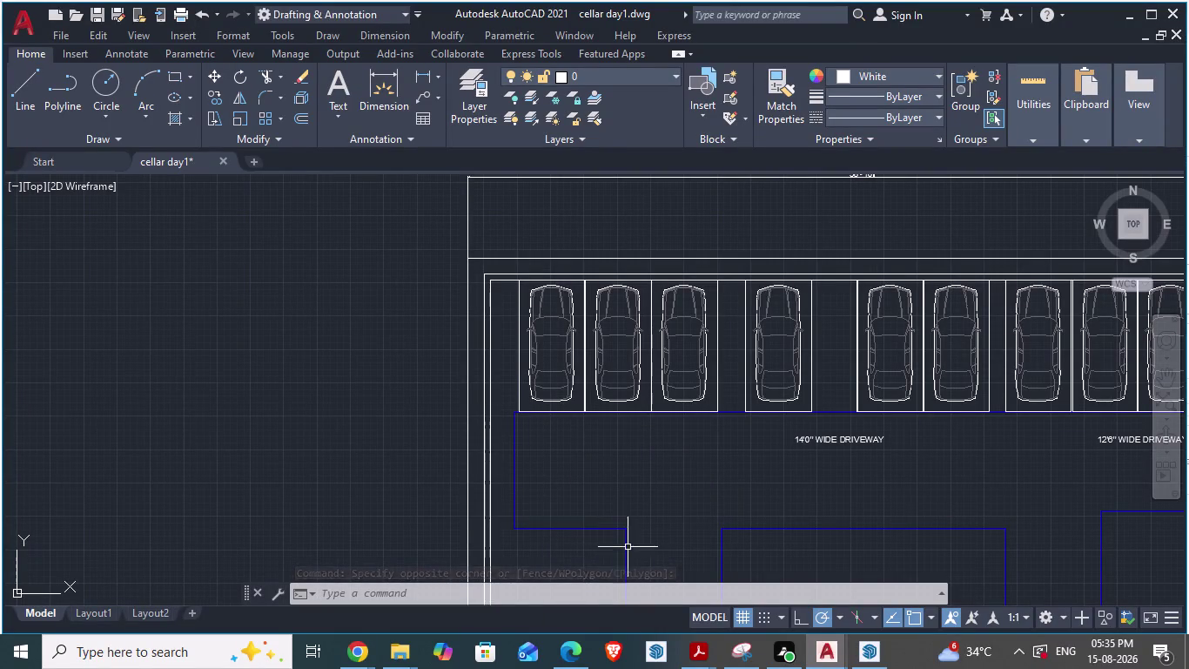
Zoom around the cellar plan and drag an empty selection window.
scroll(down, 3)
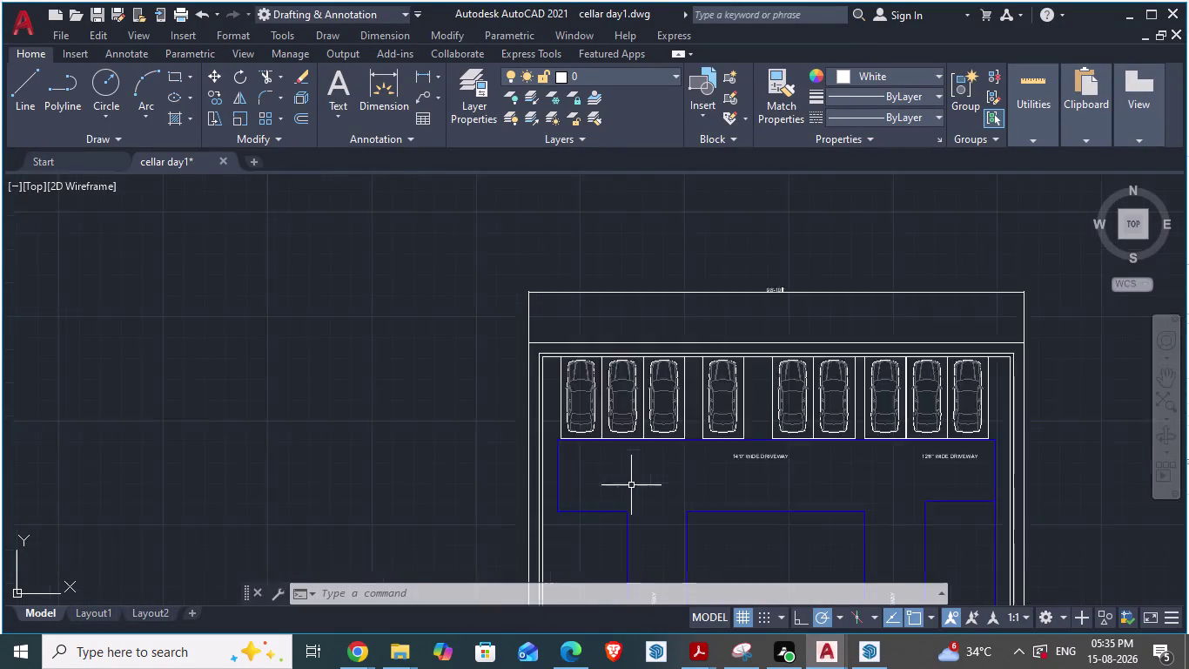
scroll(down, 3)
scroll(down, 3)
scroll(up, 3)
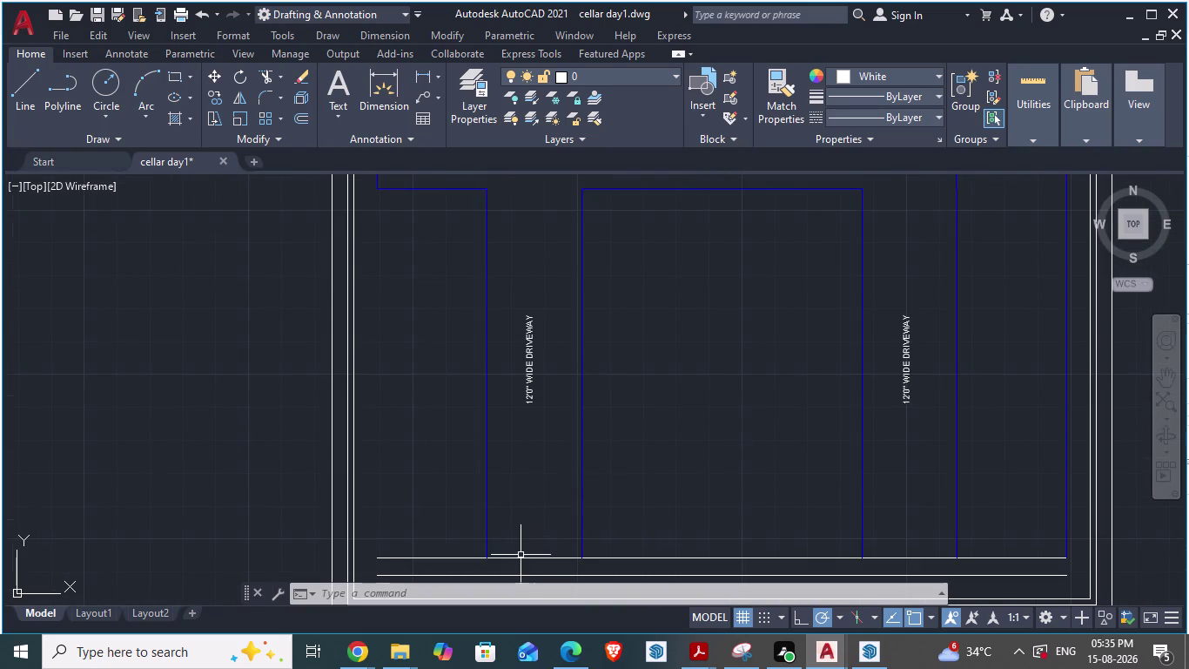
scroll(up, 3)
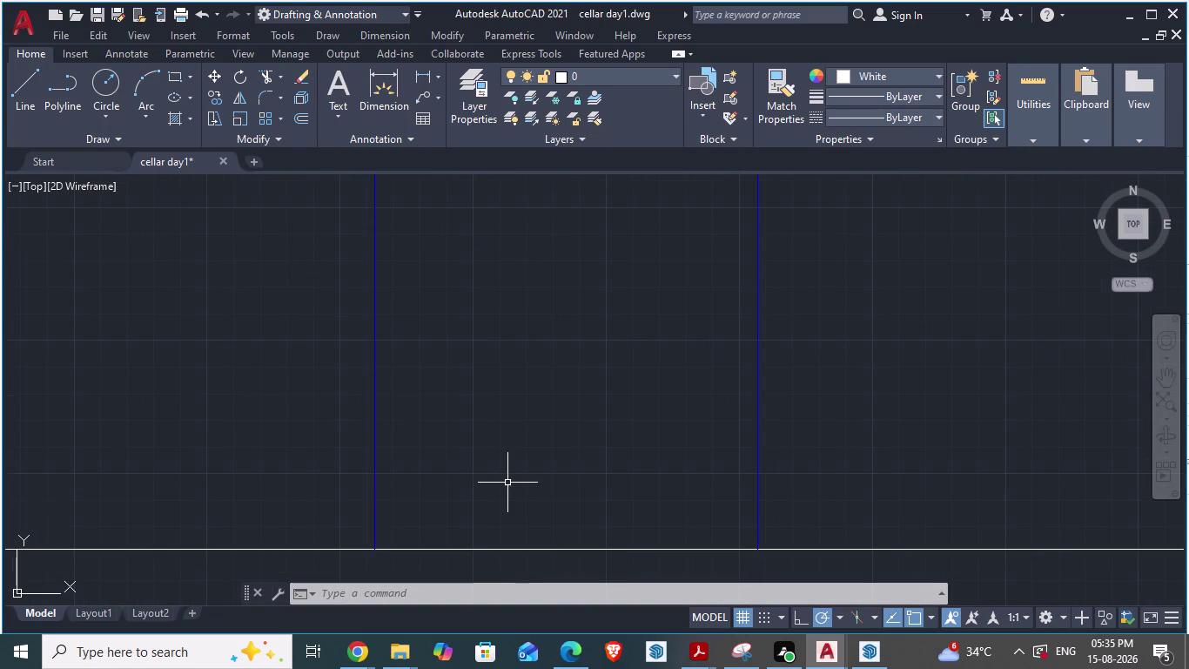
click(497, 474)
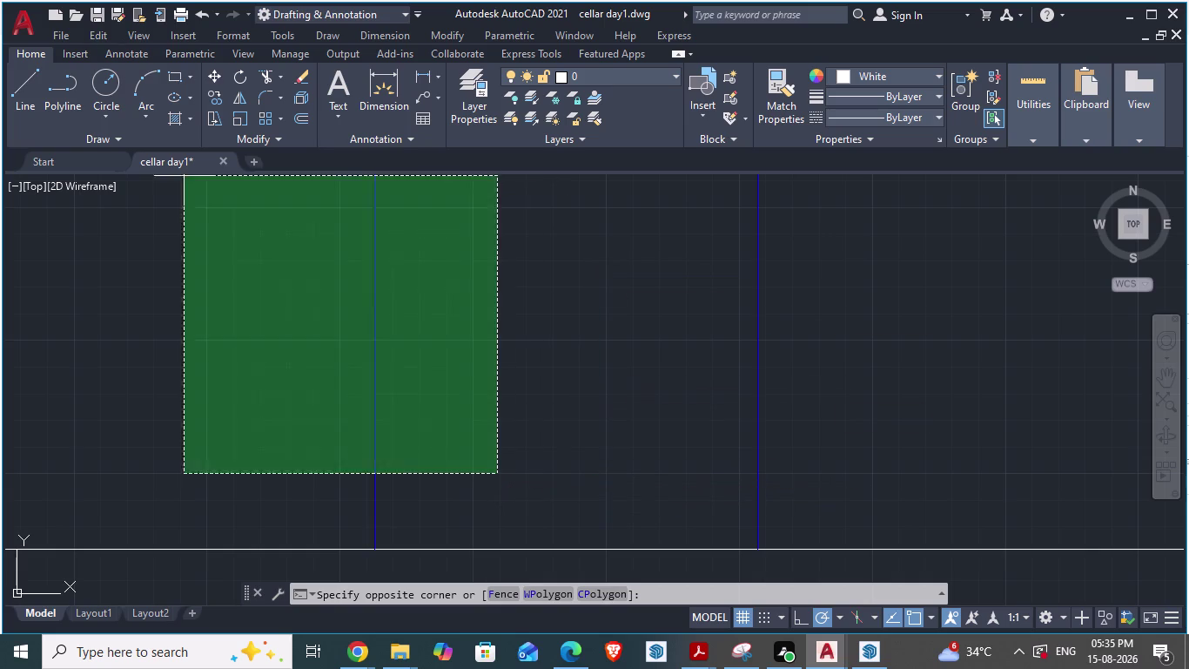
click(520, 317)
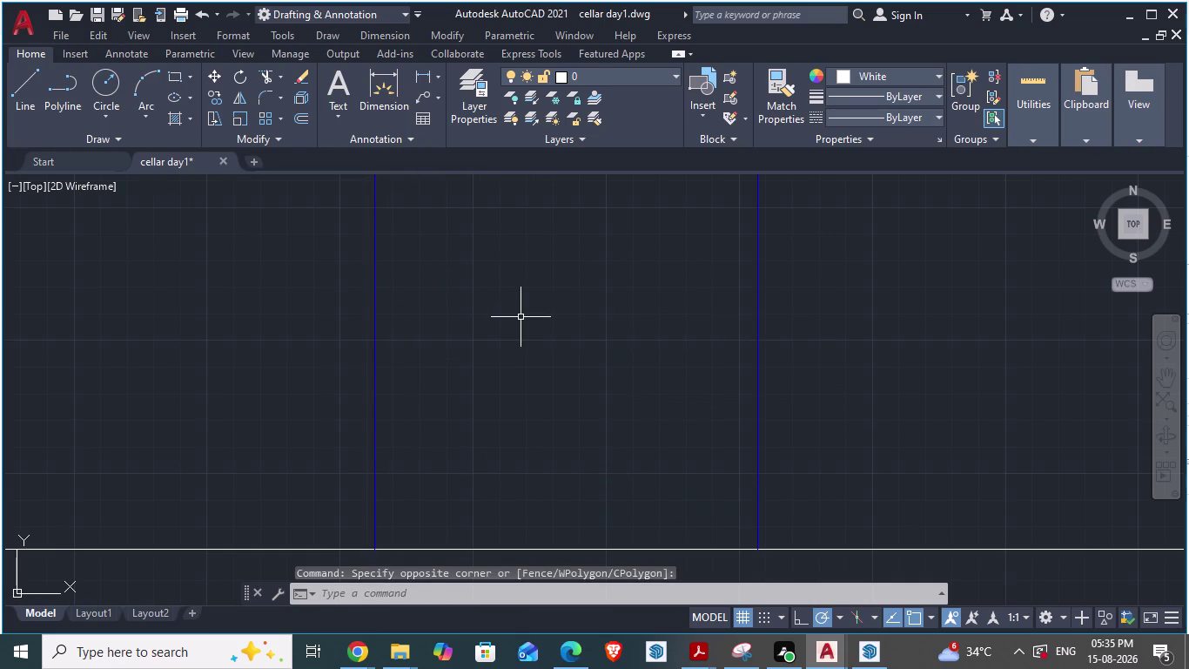
Start a hatch with H and pick an internal point in the floor area.
key(h)
key(Return)
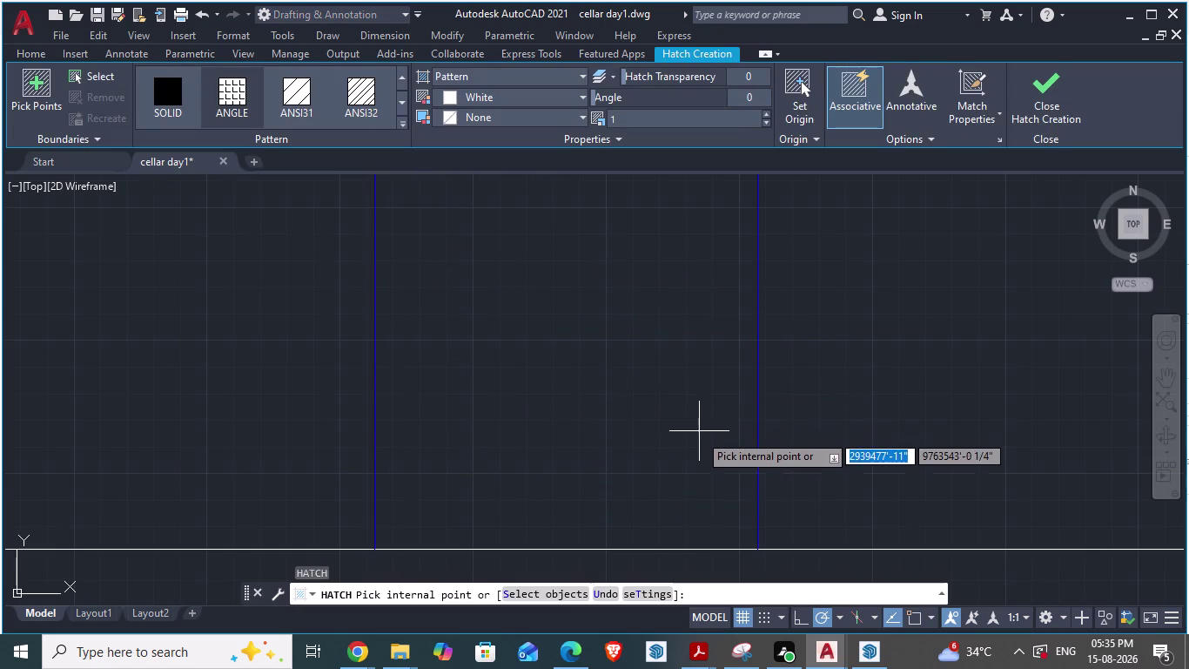
click(535, 506)
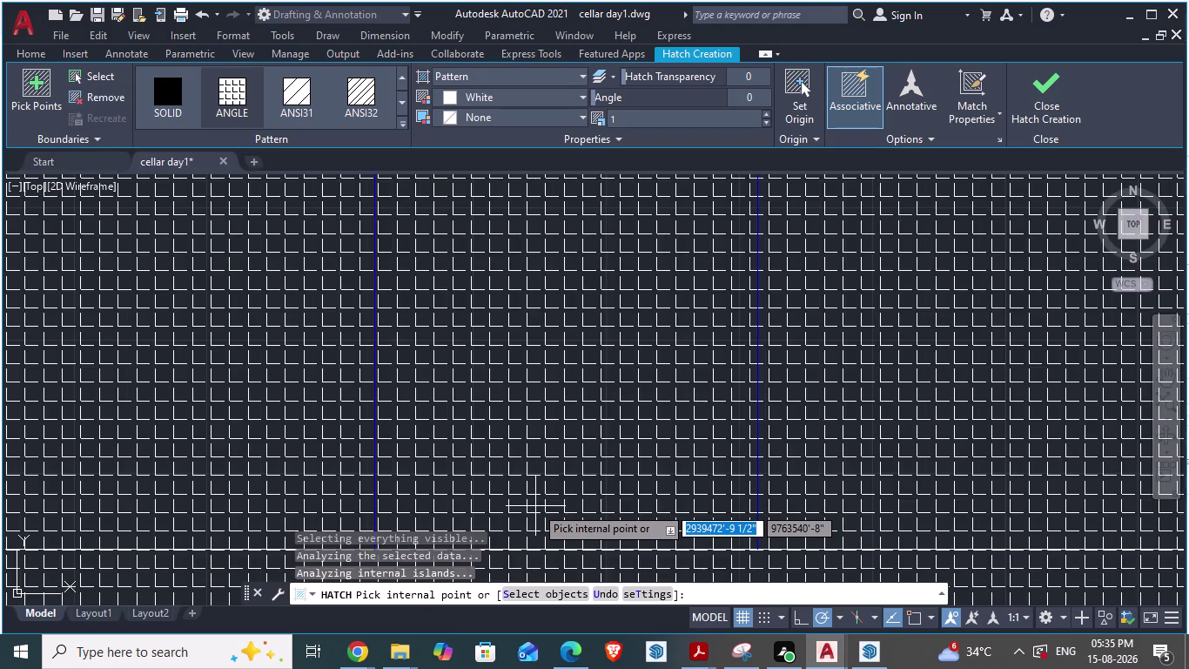
scroll(down, 3)
scroll(down, 3)
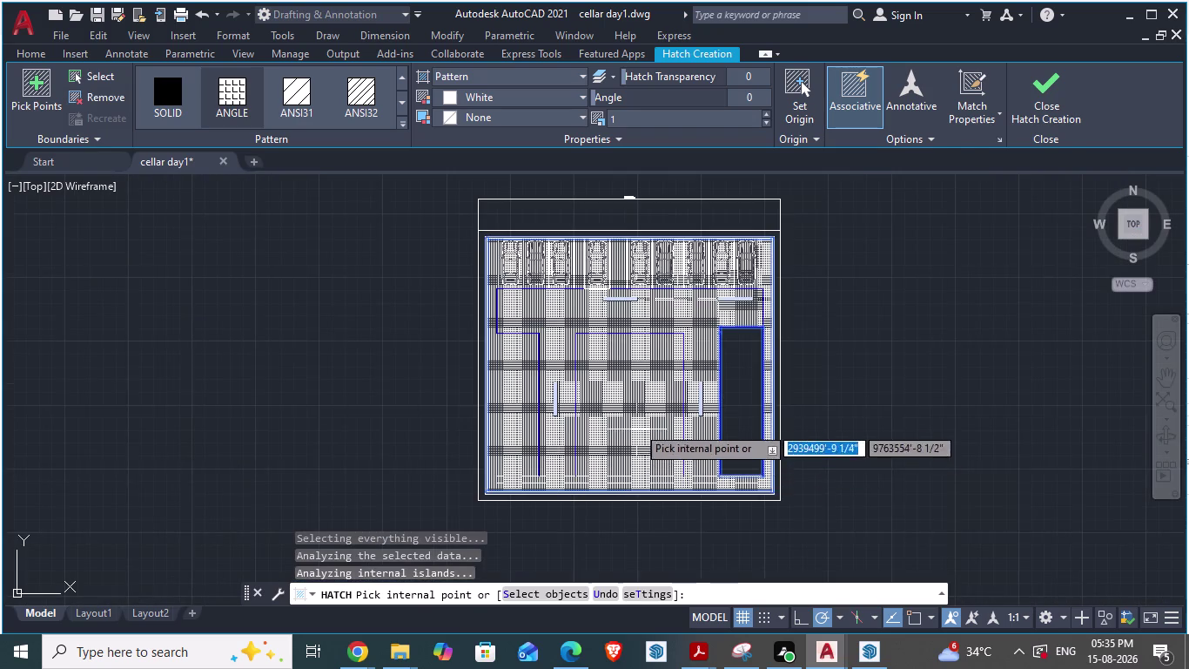
scroll(up, 3)
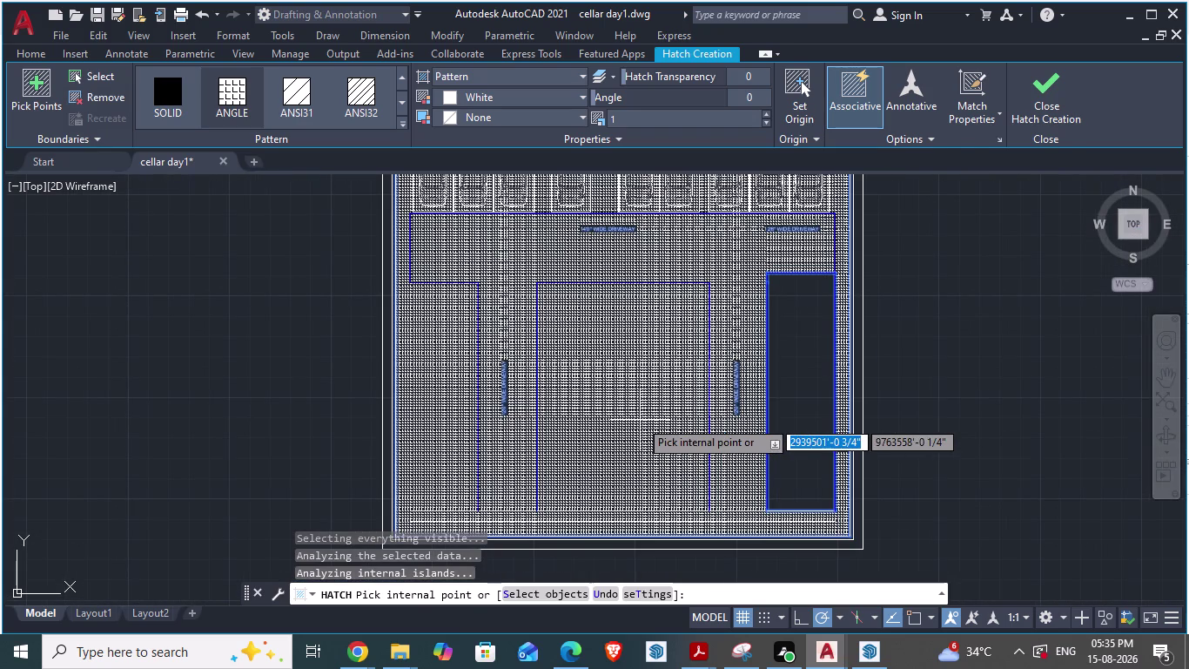
Try undoing the hatch boundary twice, then exit hatch creation.
key(ctrl+z)
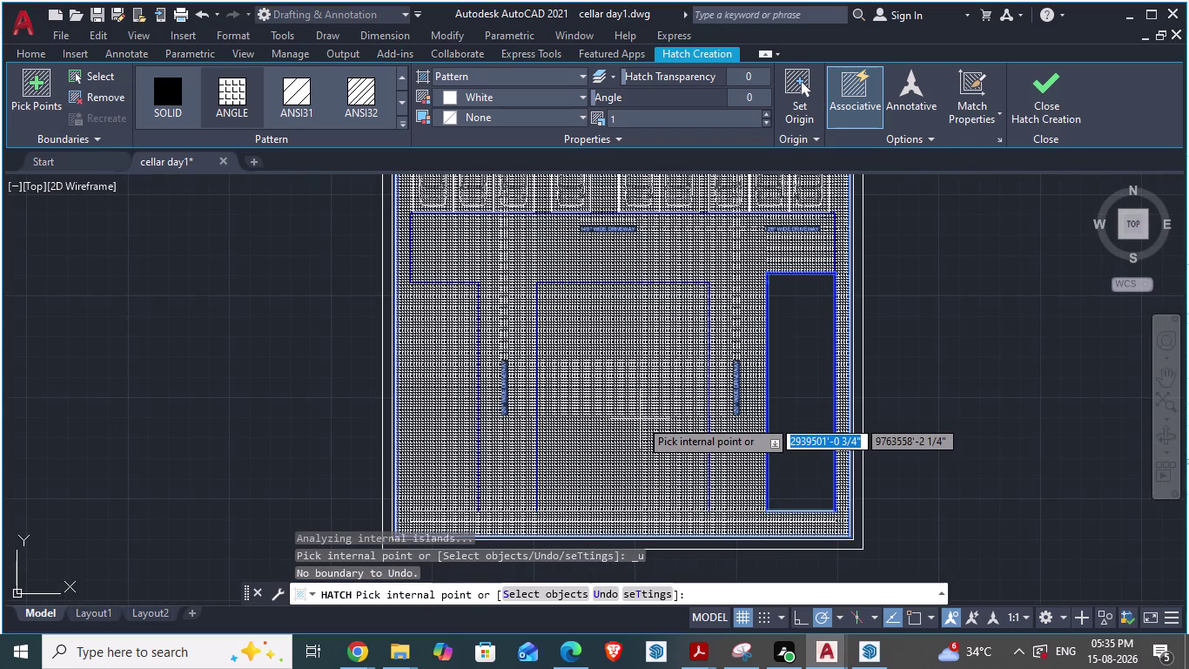
scroll(up, 3)
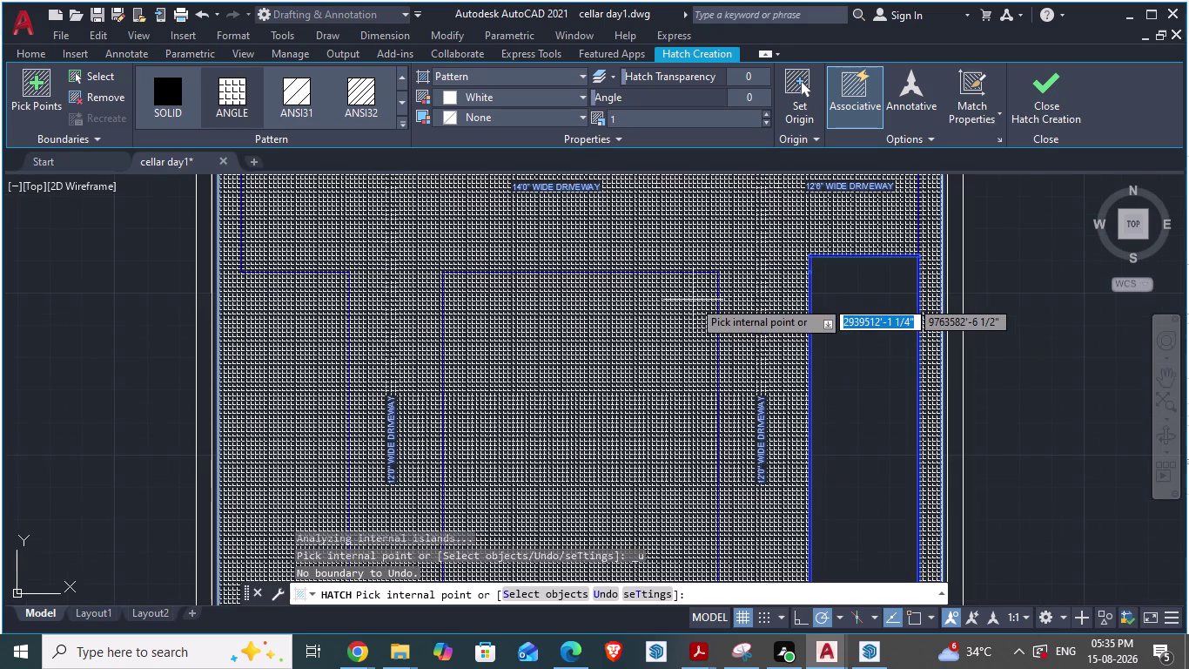
scroll(down, 3)
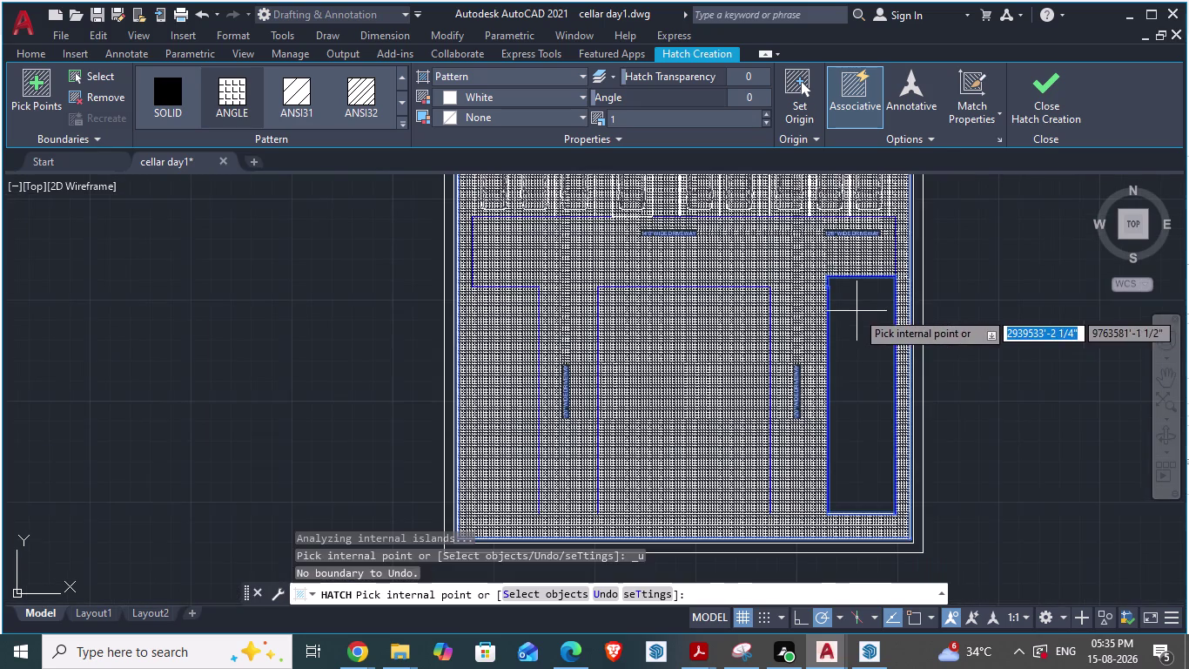
scroll(up, 3)
scroll(up, 3)
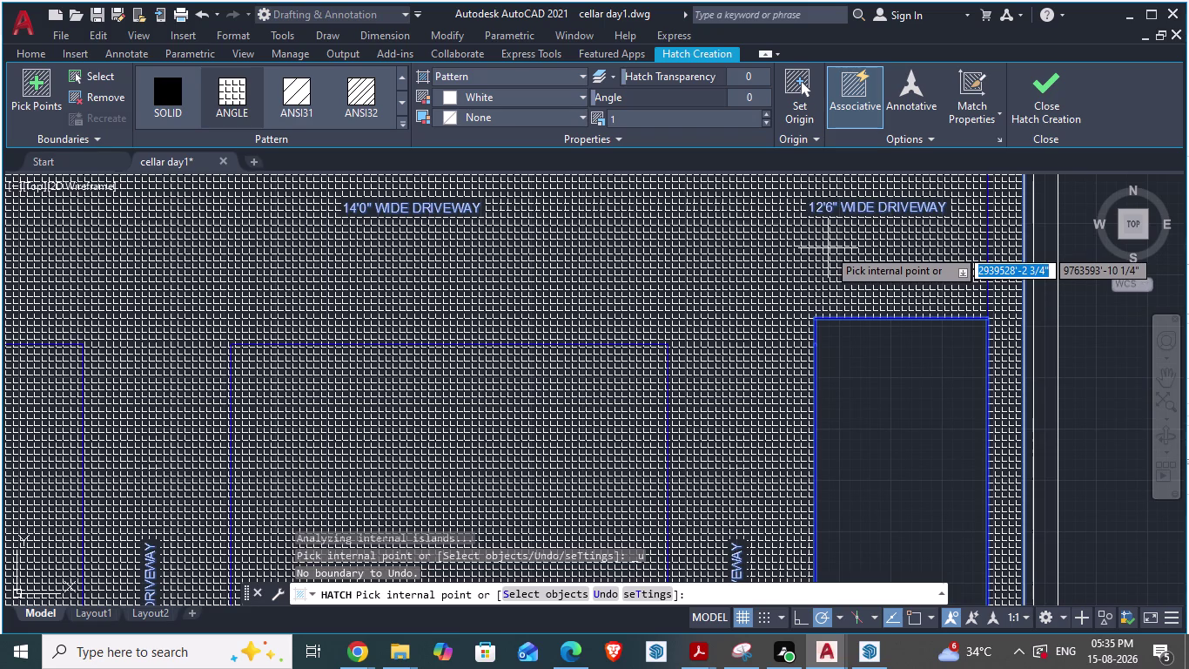
key(ctrl+z)
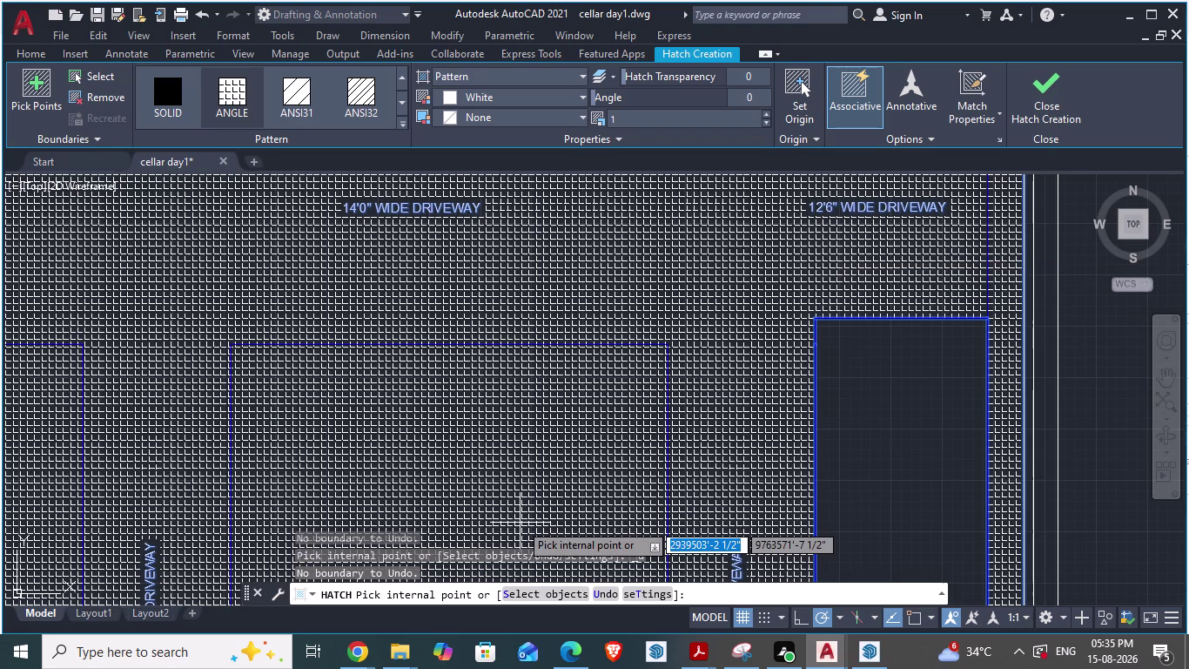
key(Escape)
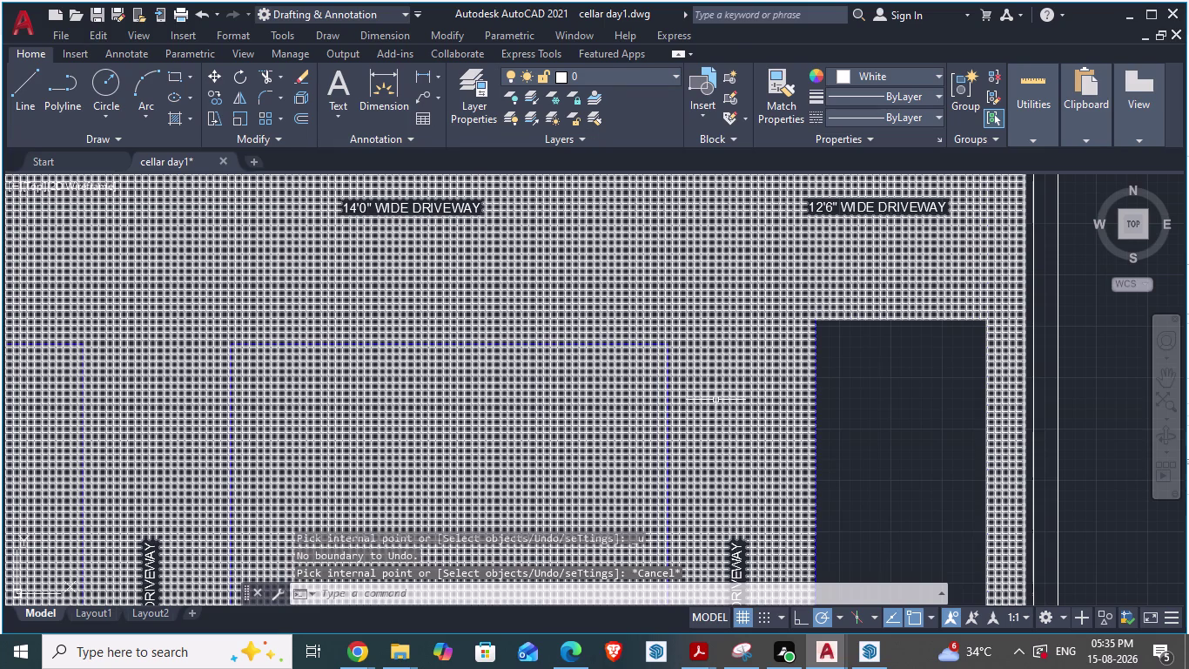
Select the grid hatch covering the cellar plan and delete it.
scroll(down, 3)
scroll(up, 3)
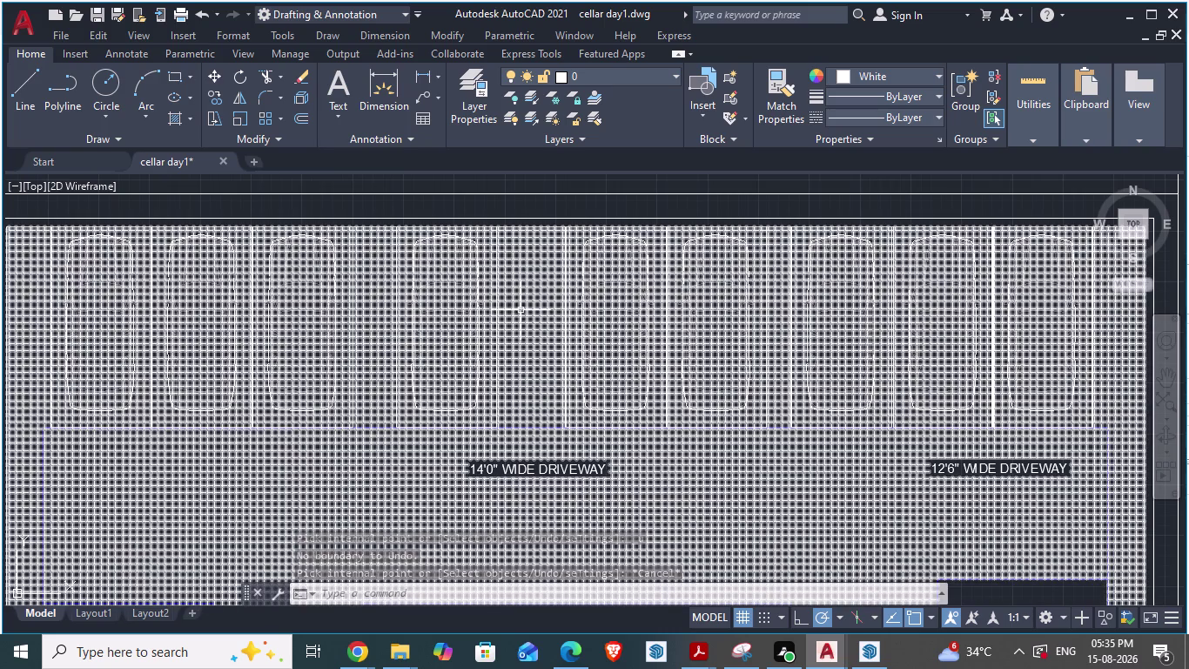
scroll(down, 3)
scroll(down, 3)
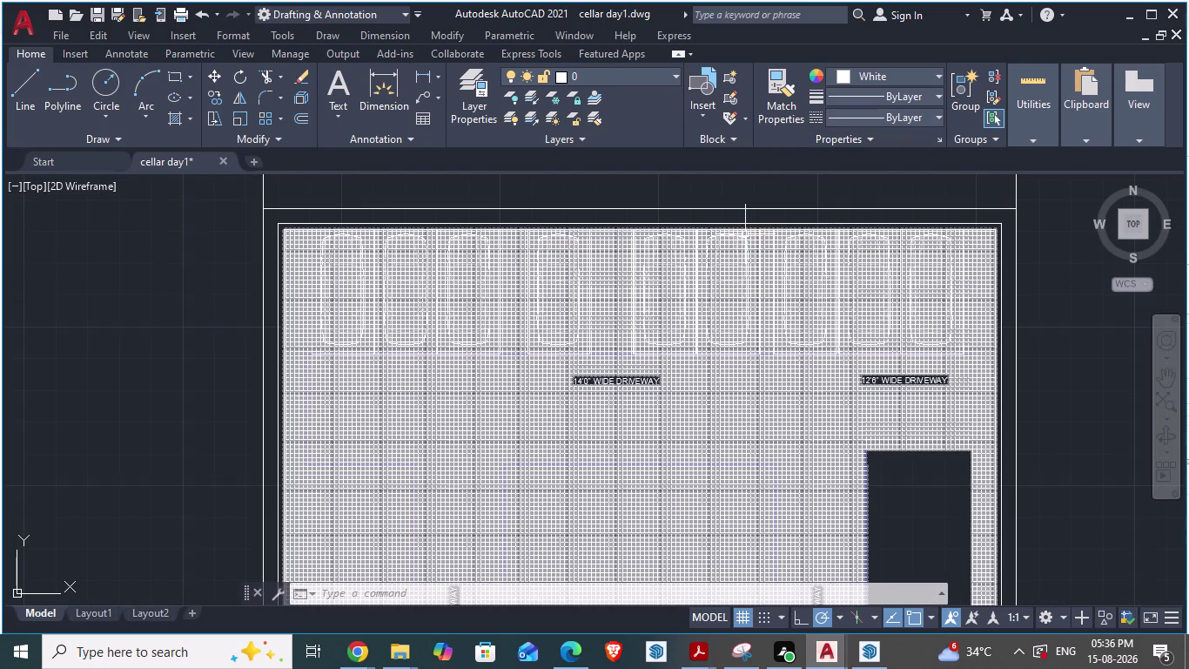
click(747, 445)
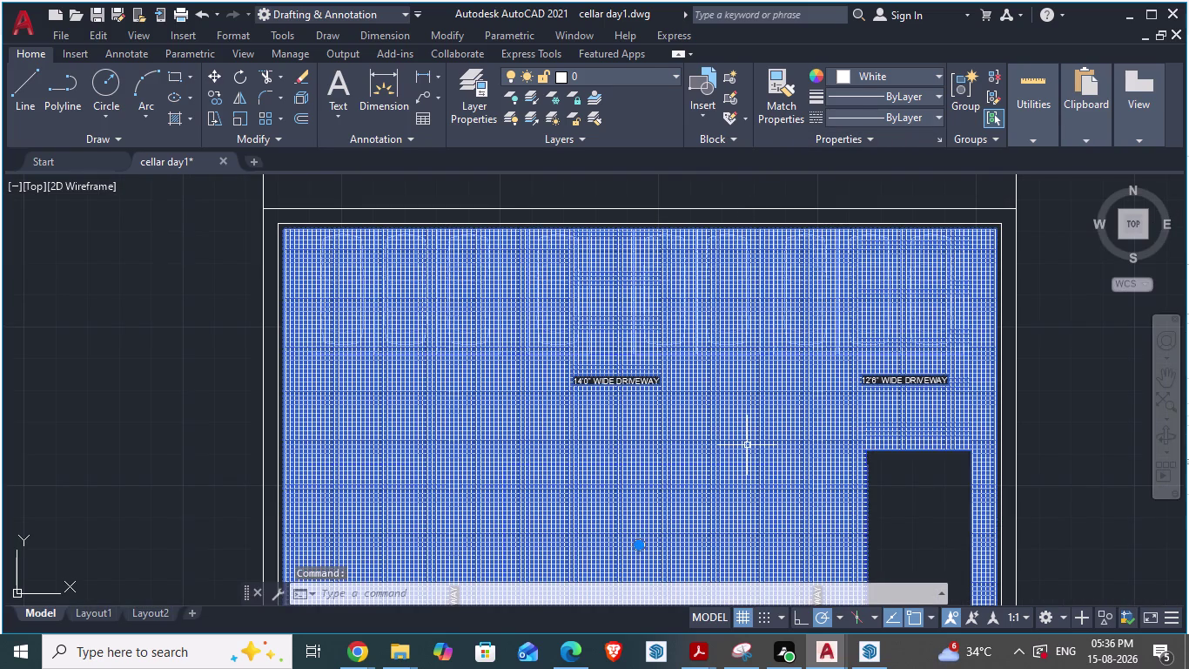
key(Delete)
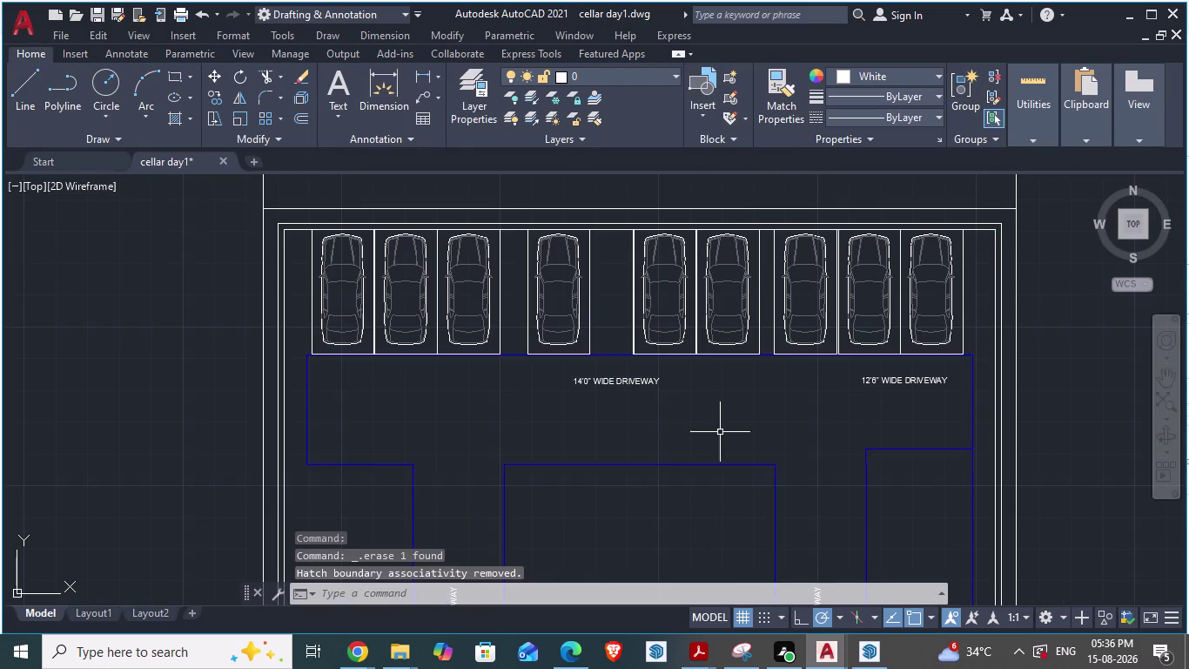
Window-select near the driveway labels, then pick the top blue boundary line and its corner.
scroll(down, 3)
scroll(up, 3)
click(713, 383)
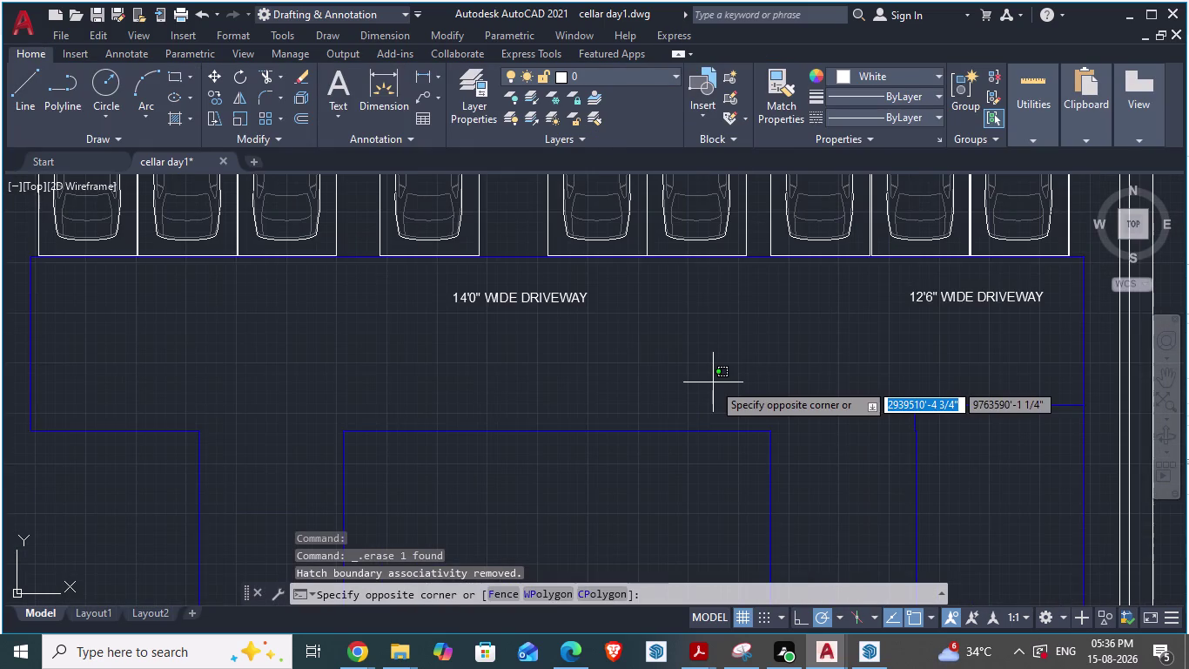
scroll(down, 3)
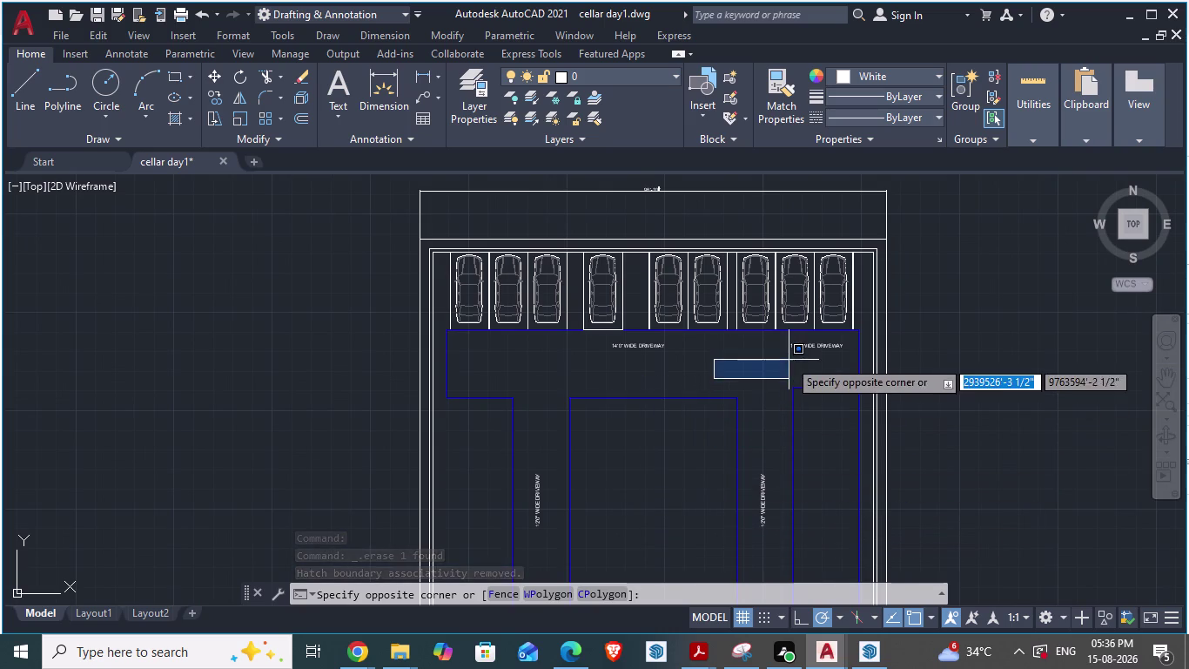
click(748, 360)
scroll(down, 3)
scroll(up, 3)
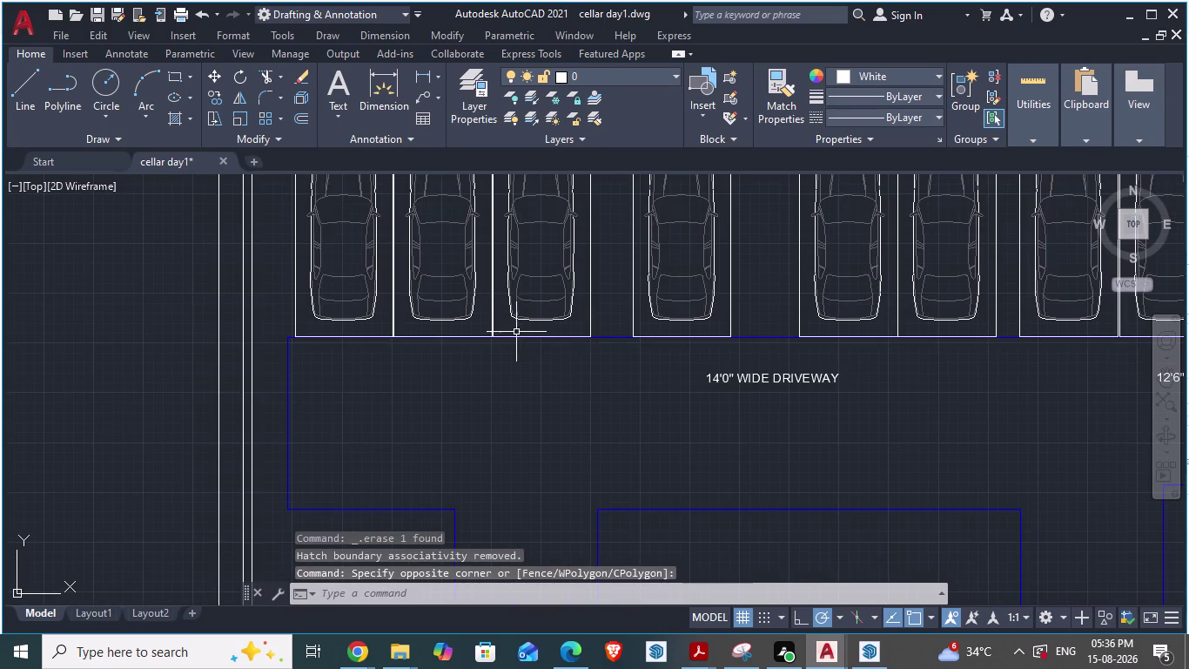
click(609, 336)
scroll(up, 3)
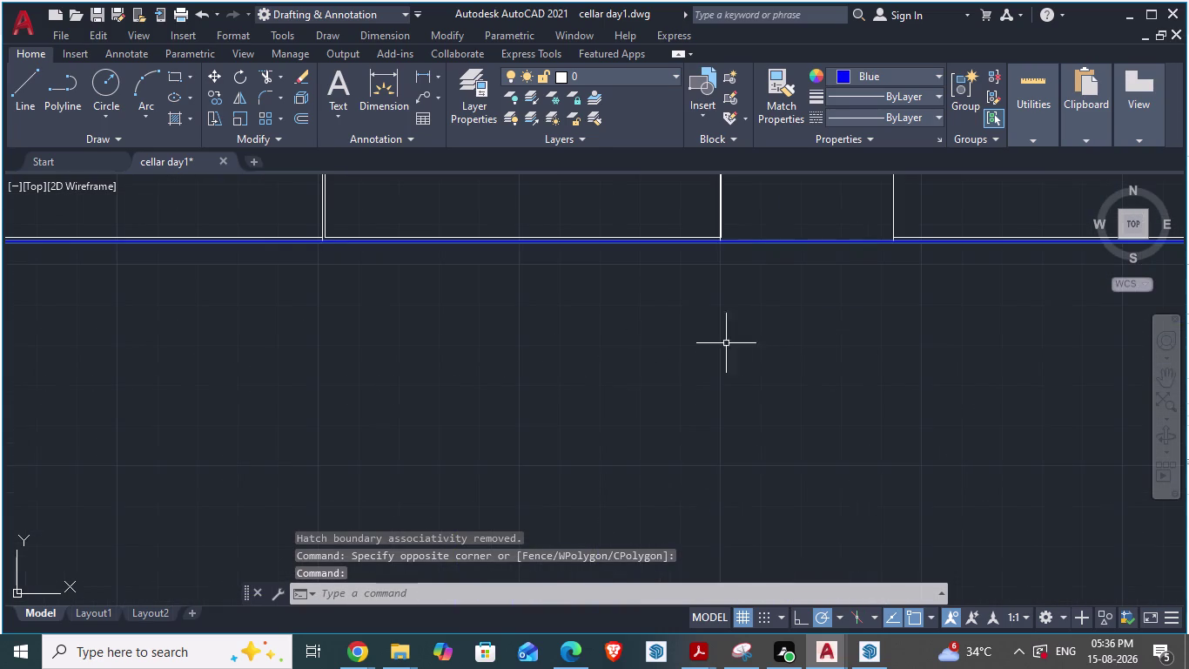
scroll(down, 3)
scroll(up, 3)
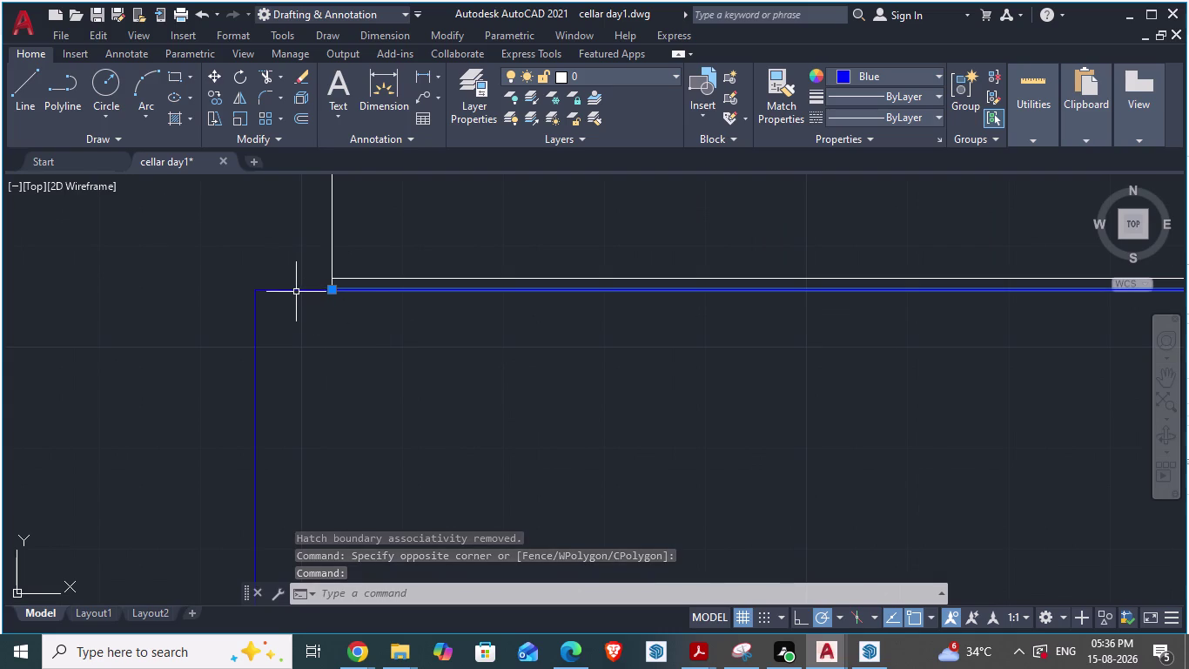
click(295, 290)
click(257, 355)
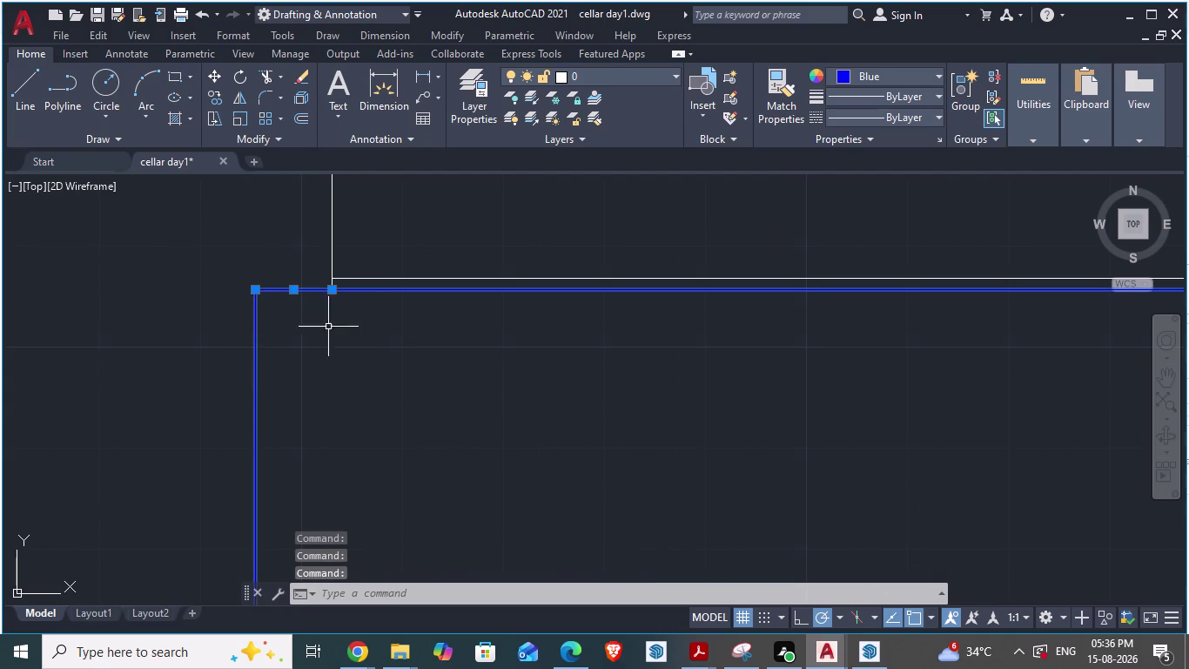
Add the left driveway outline, its short ledge, and the middle outline to the selection.
scroll(down, 3)
scroll(down, 3)
click(510, 415)
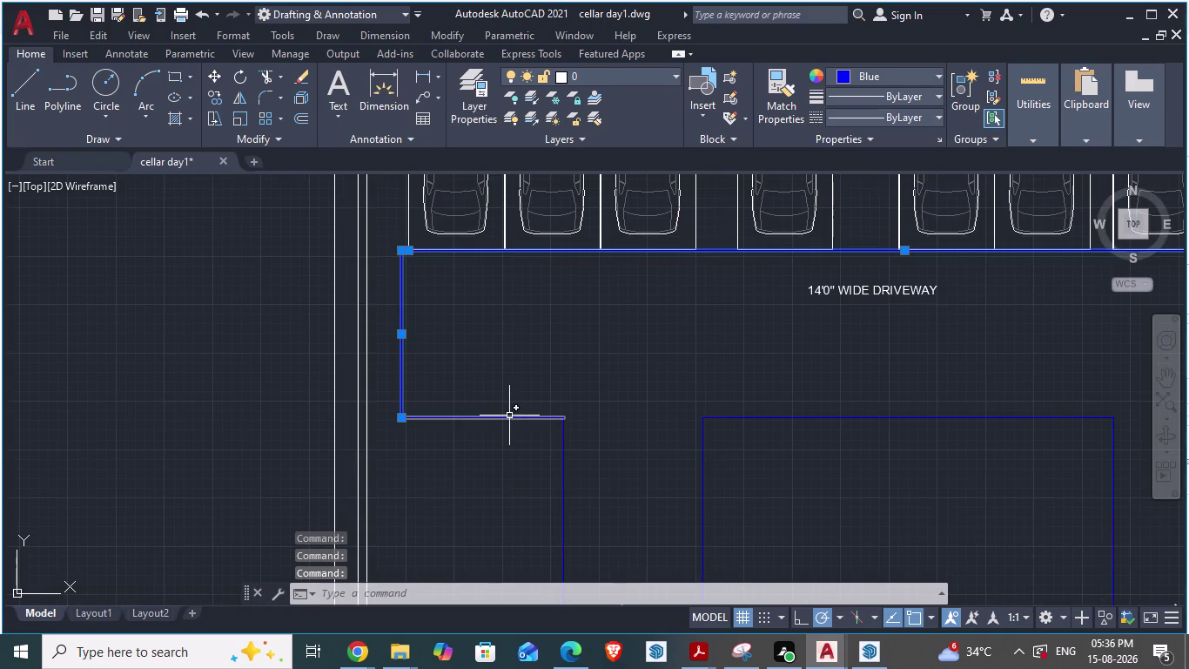
click(491, 420)
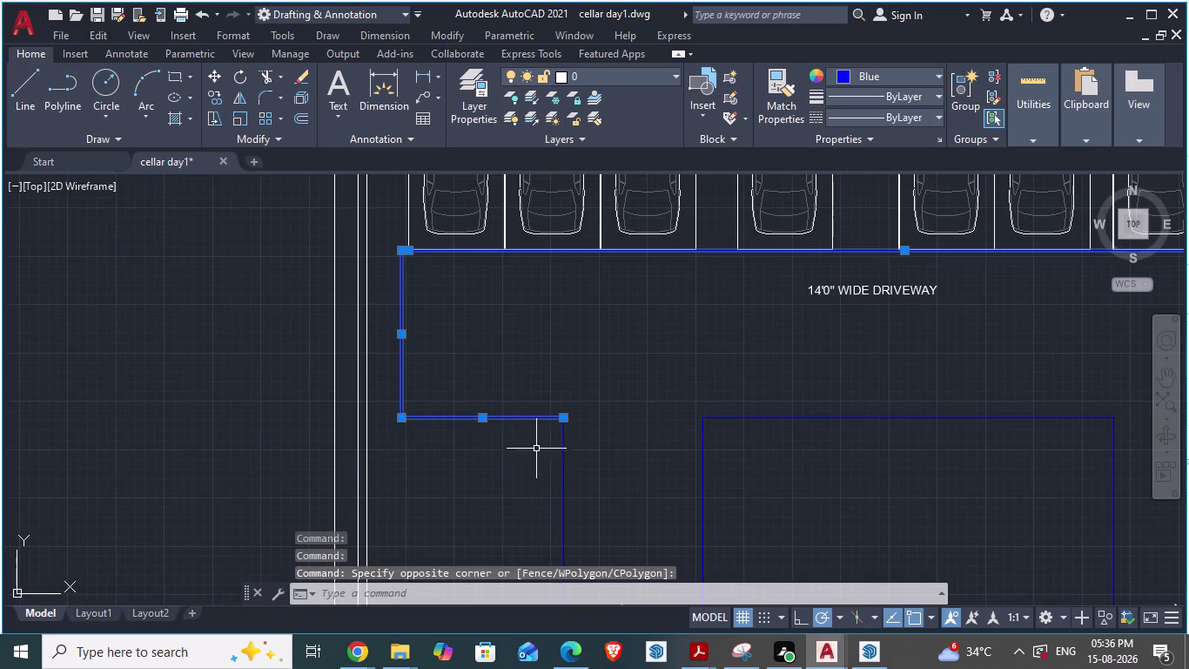
click(564, 474)
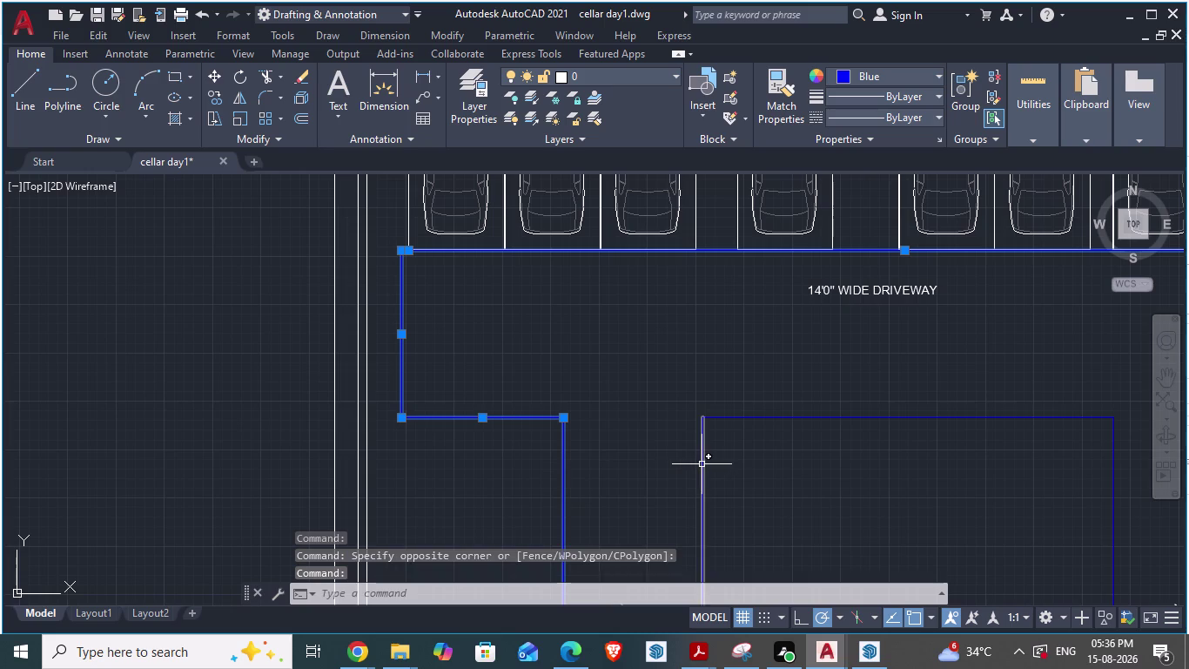
click(702, 464)
click(752, 418)
Add the right driveway outline and its corner, then check corners near the 12'6" driveway.
scroll(down, 3)
scroll(up, 3)
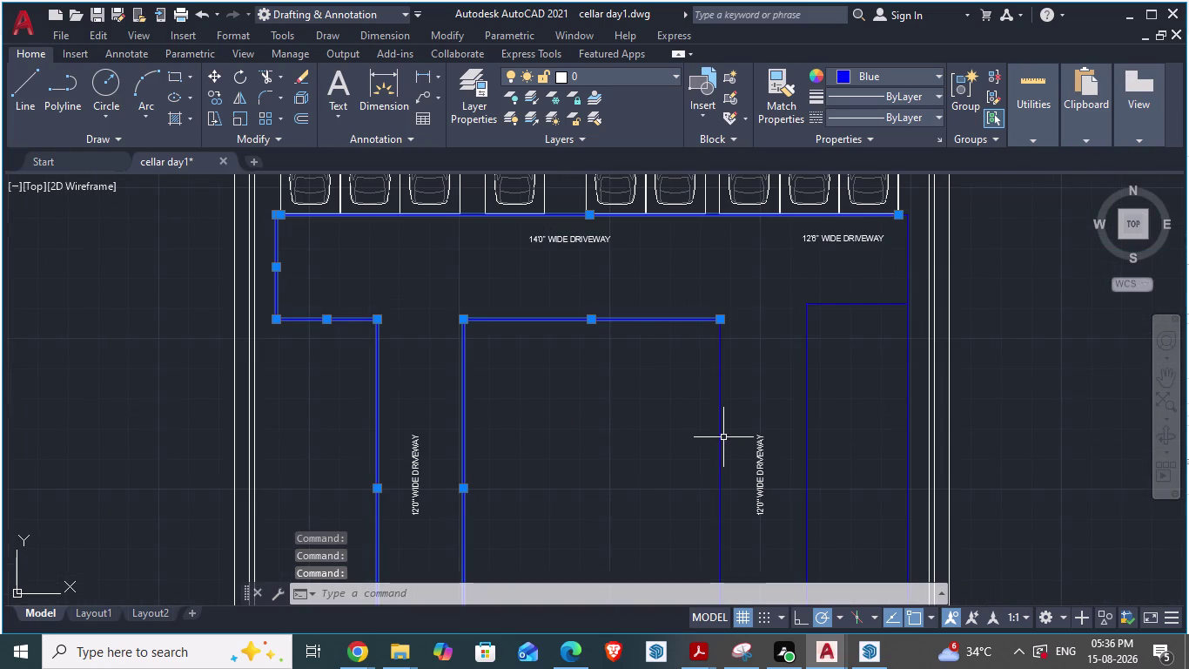
click(718, 430)
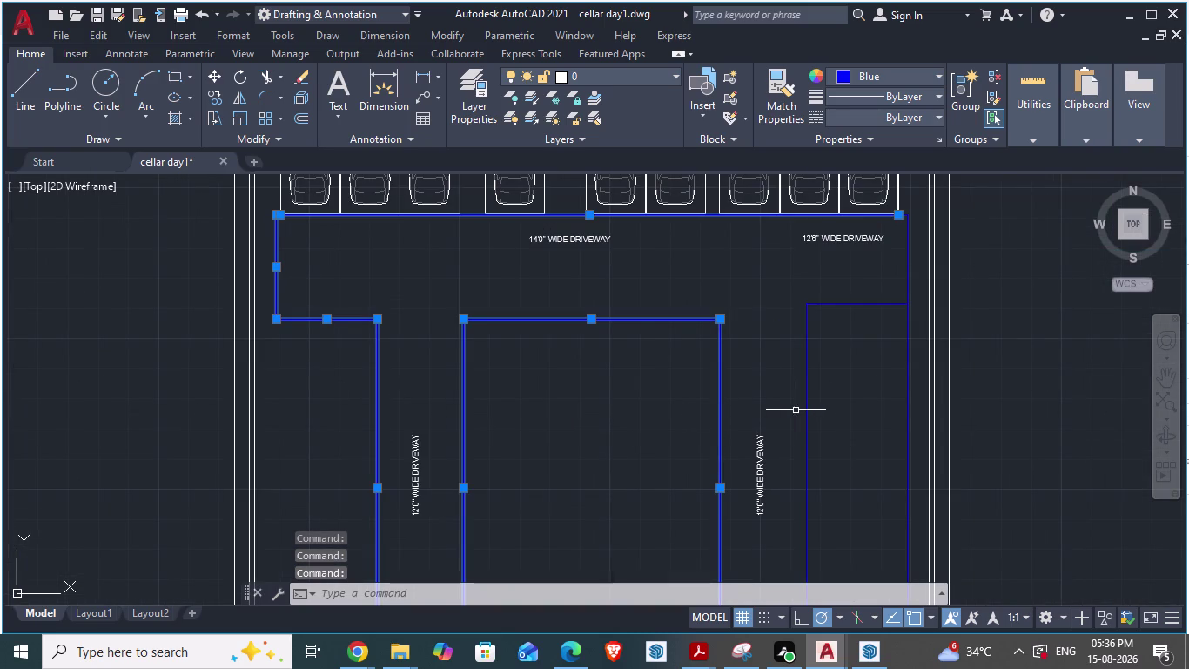
click(805, 410)
scroll(up, 3)
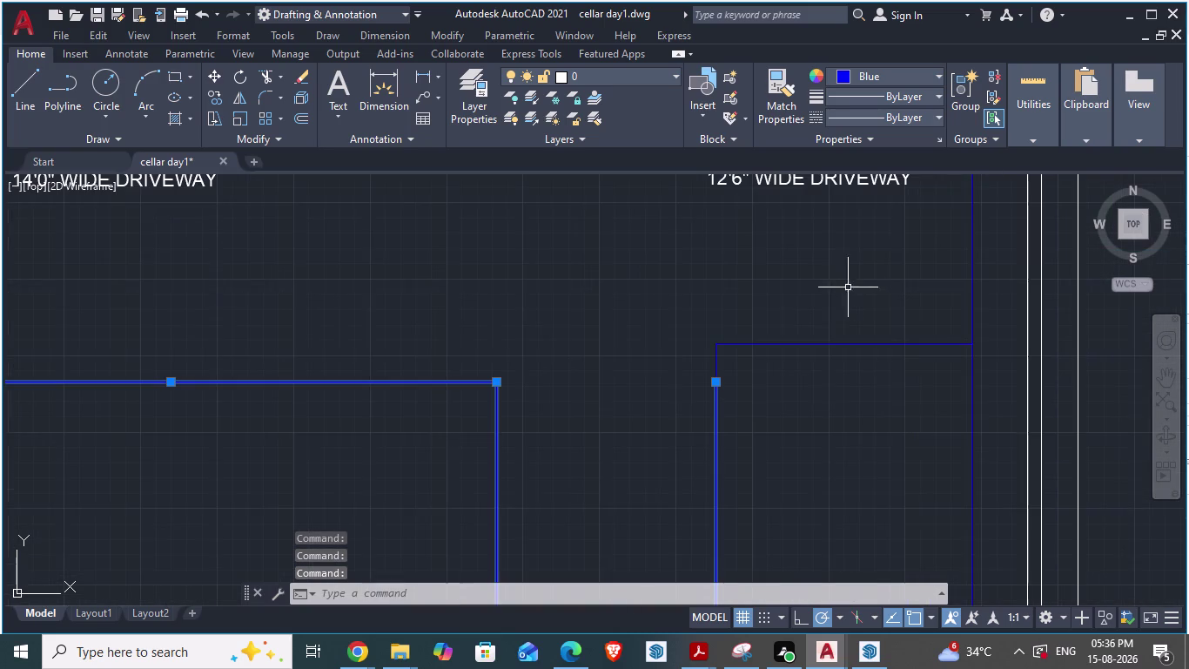
click(811, 348)
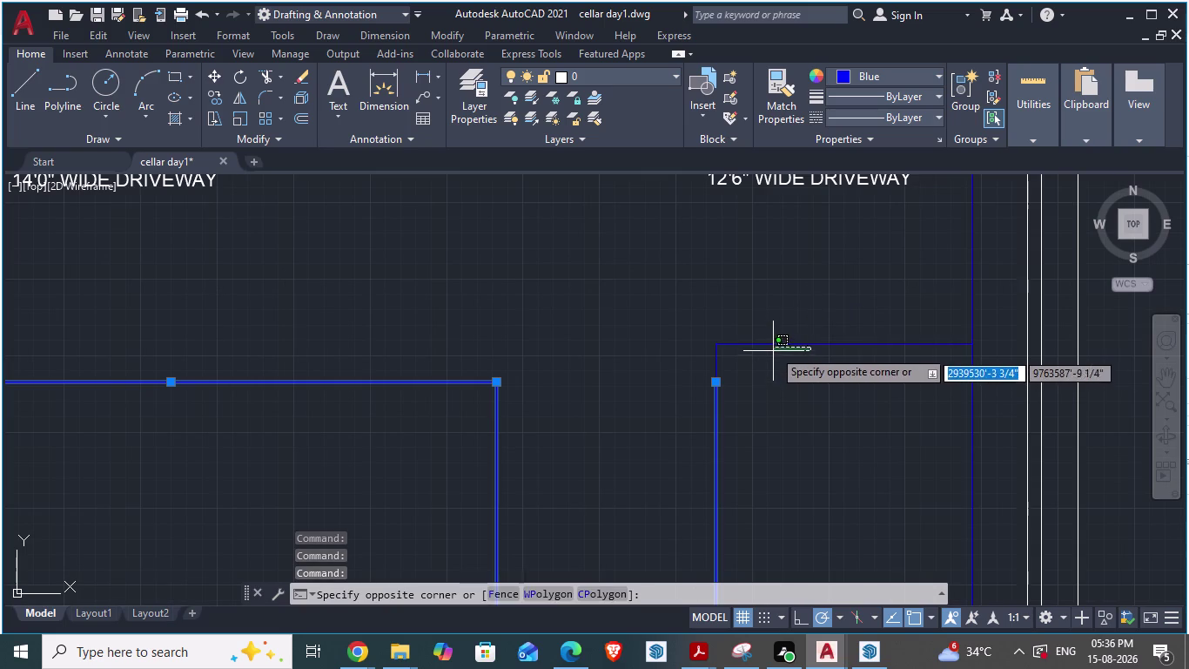
click(773, 344)
click(718, 363)
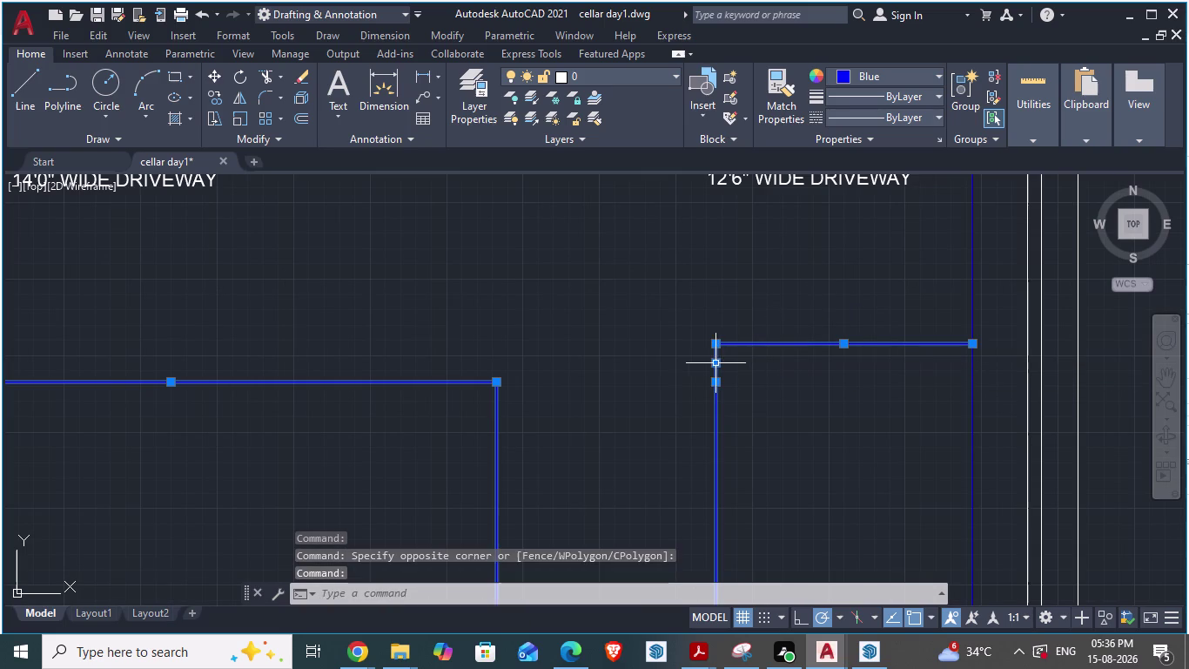
scroll(down, 3)
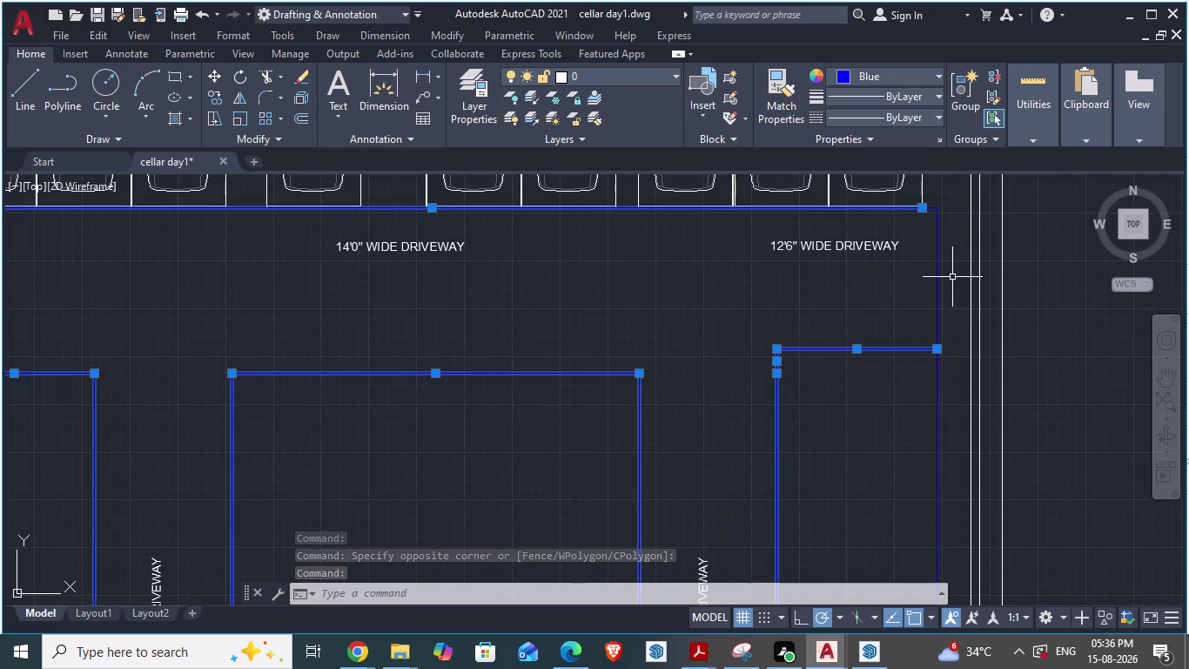
scroll(up, 3)
scroll(down, 3)
scroll(up, 3)
scroll(down, 3)
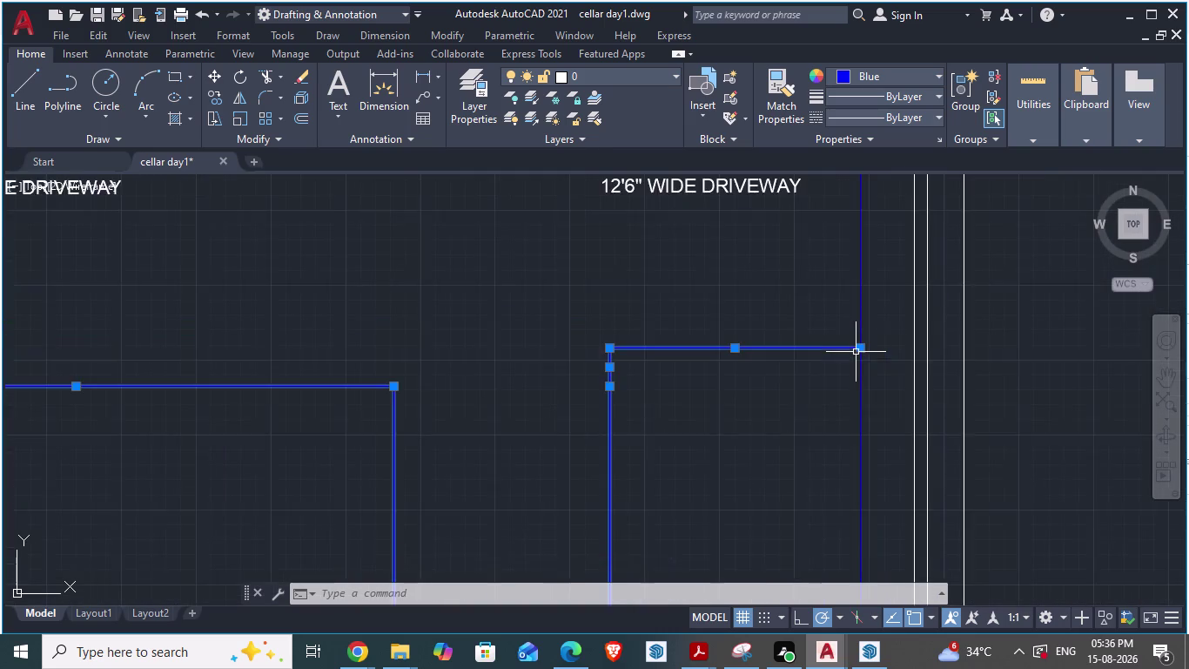
scroll(down, 3)
scroll(up, 3)
scroll(up, 3)
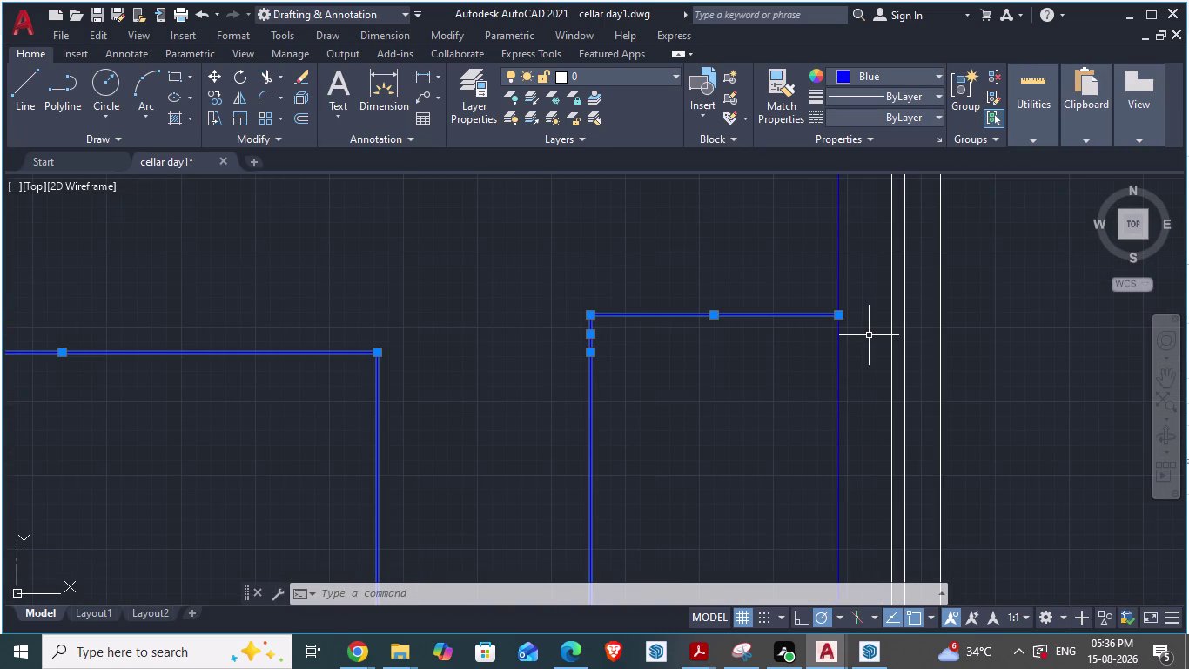
scroll(down, 3)
scroll(up, 3)
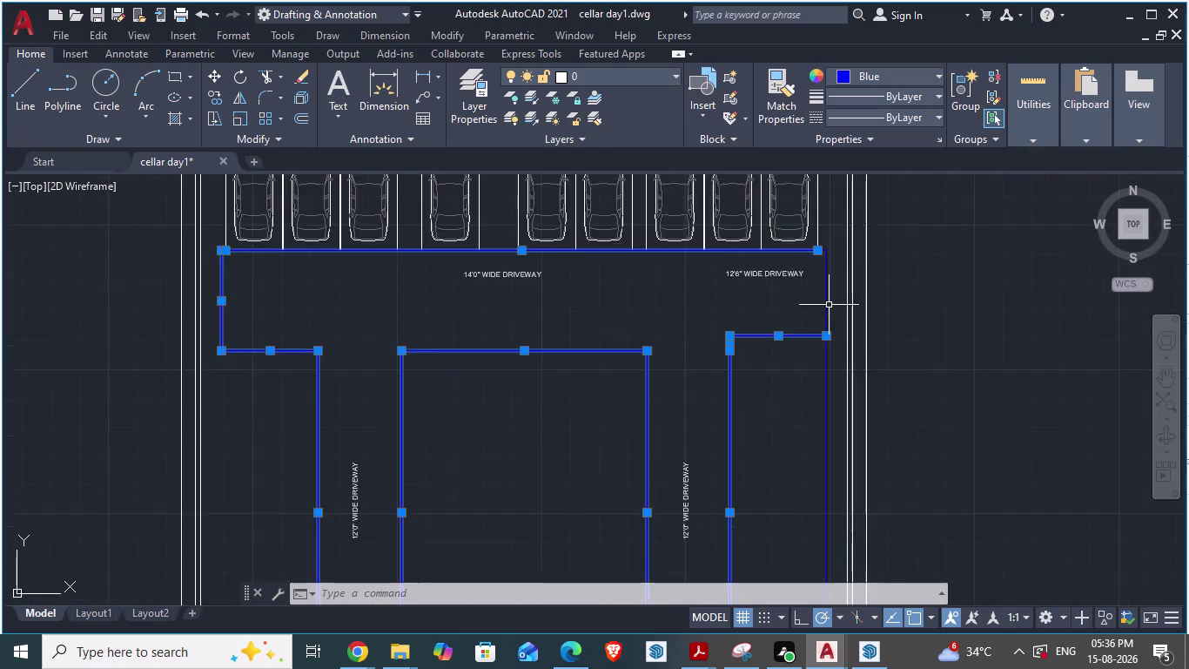
scroll(up, 3)
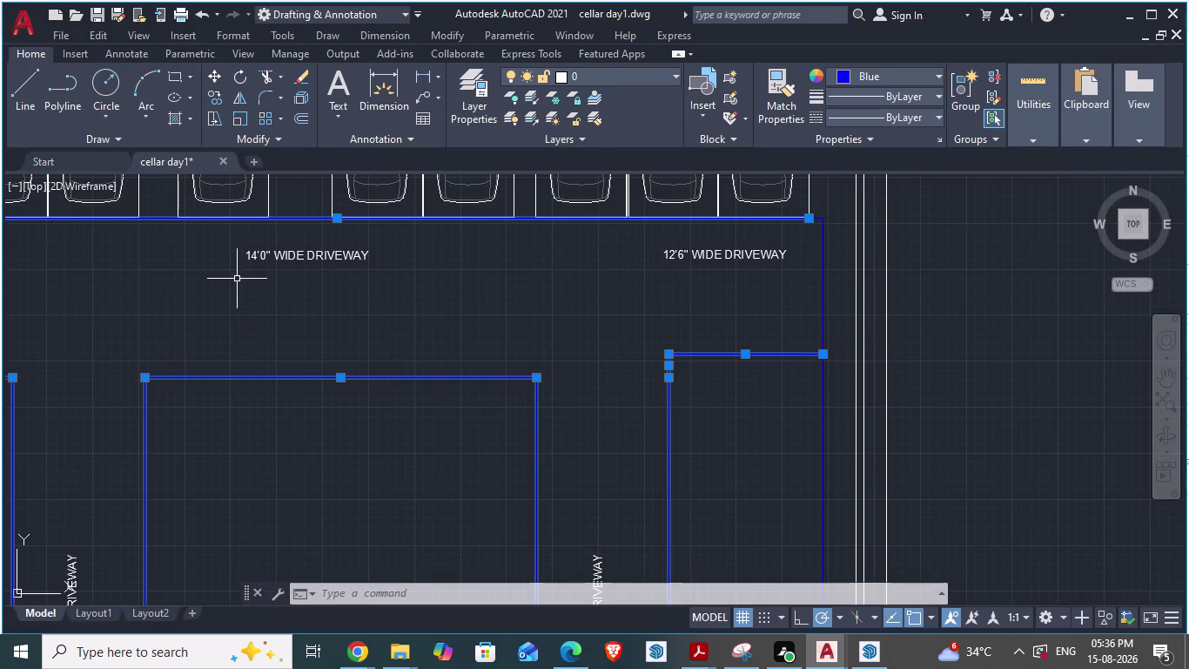
Start a hatch and pick two internal points in the cellar floor area.
key(h)
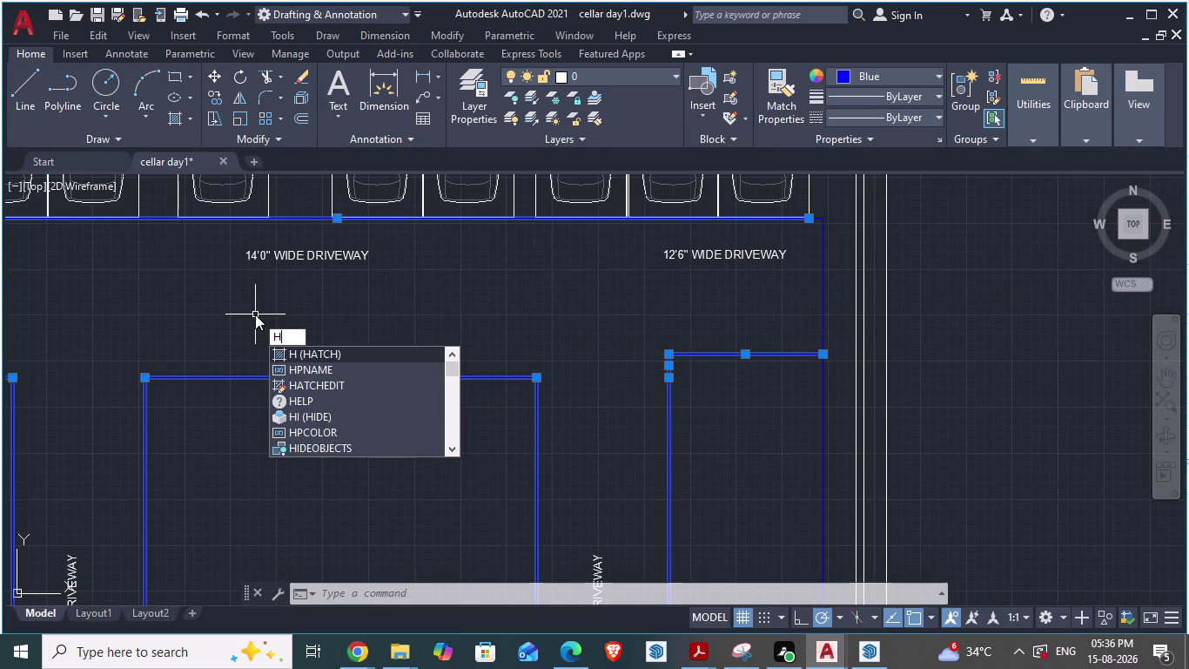
key(Return)
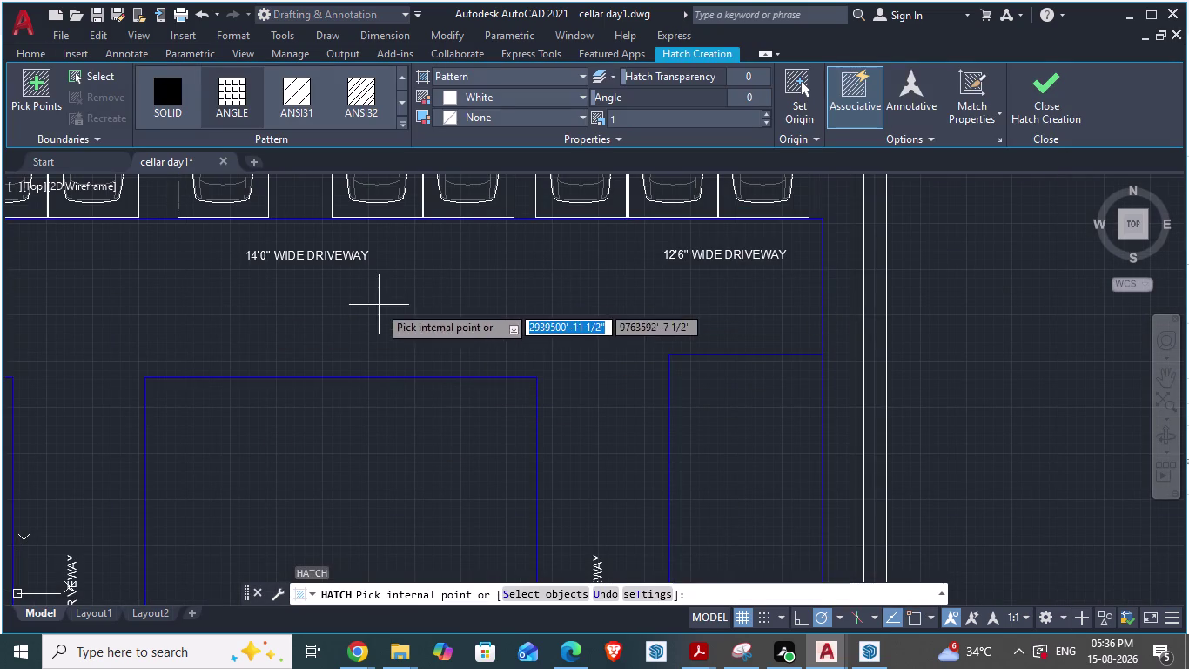
click(379, 304)
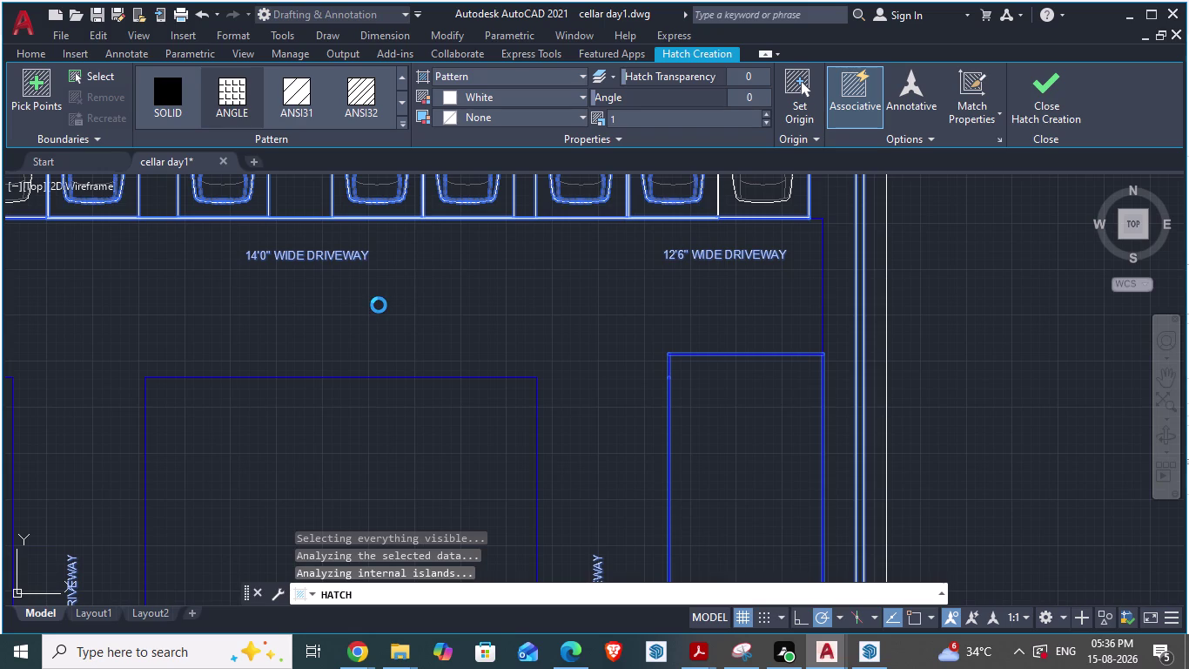
scroll(down, 3)
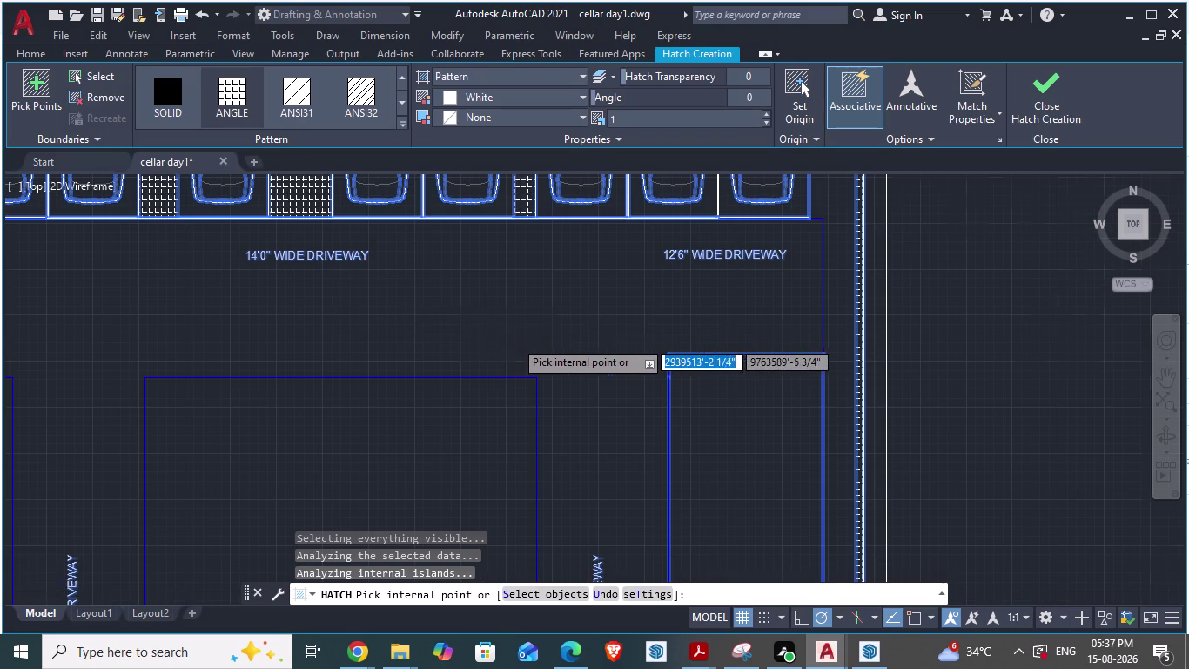
click(350, 421)
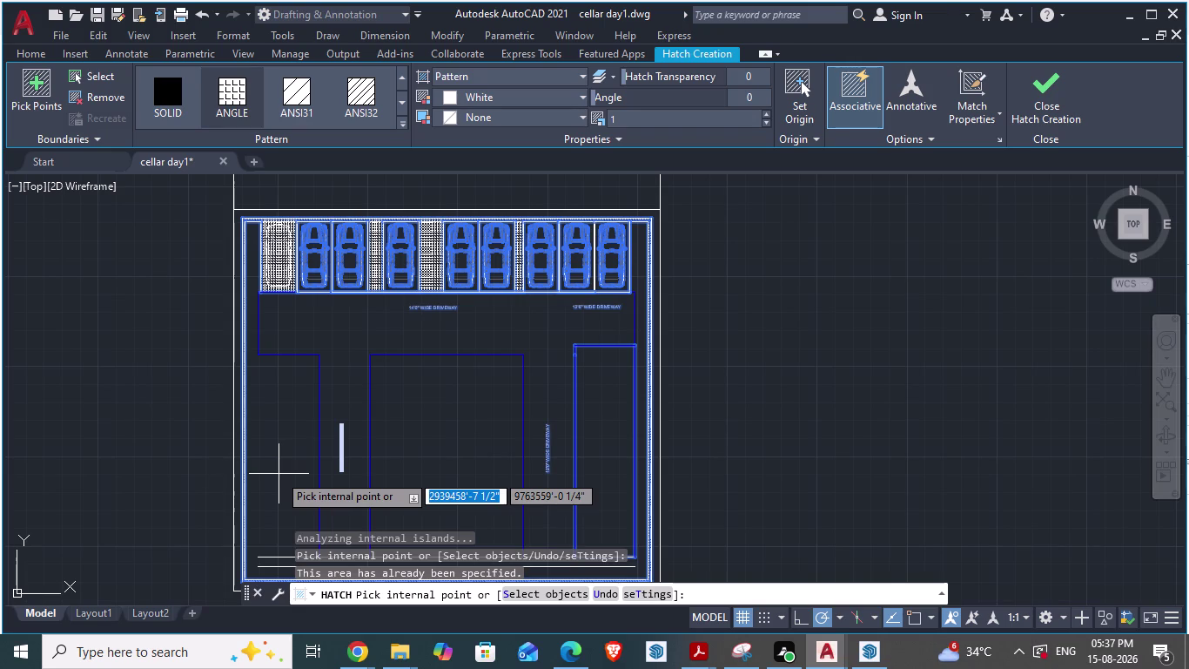
Cancel the hatch attempt and undo it, returning to the command prompt.
key(Escape)
key(ctrl+s)
key(ctrl+z)
key(Escape)
key(Escape)
key(Escape)
key(Escape)
key(Escape)
click(992, 346)
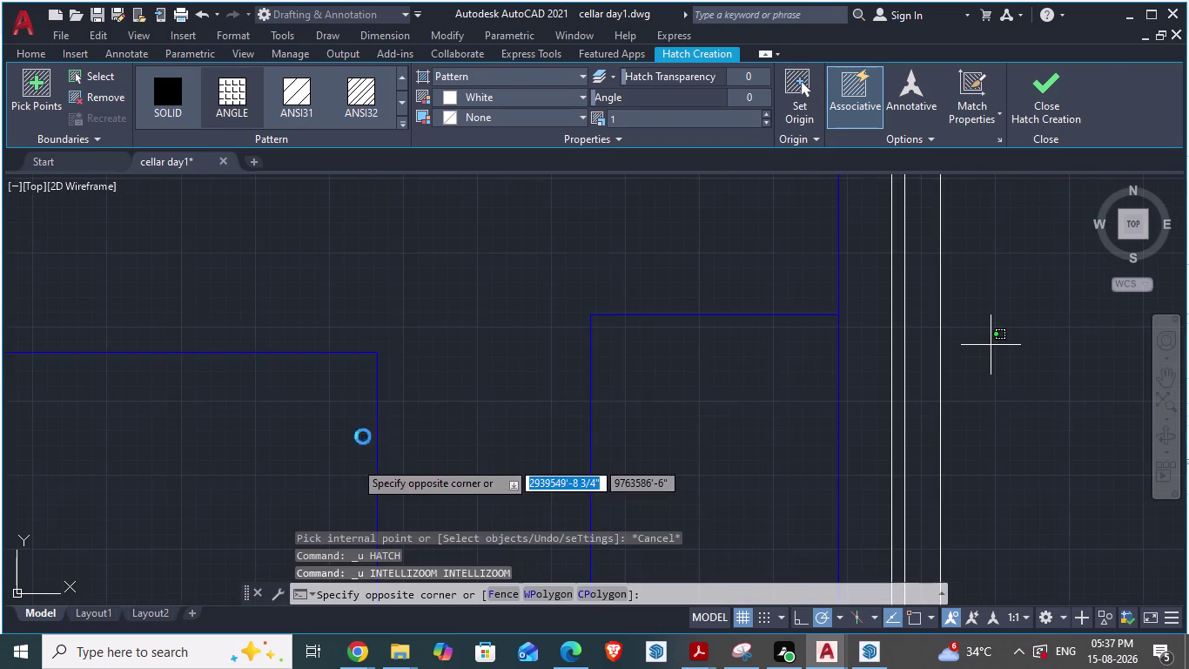
scroll(down, 3)
right_click(1047, 302)
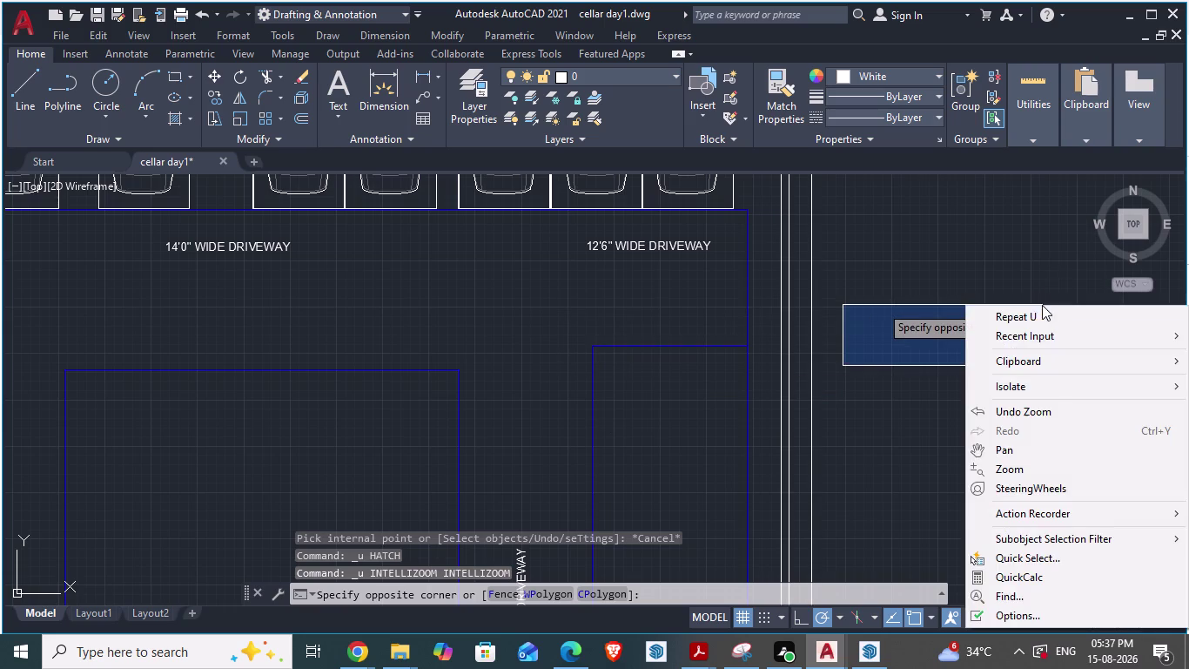
click(898, 275)
key(Escape)
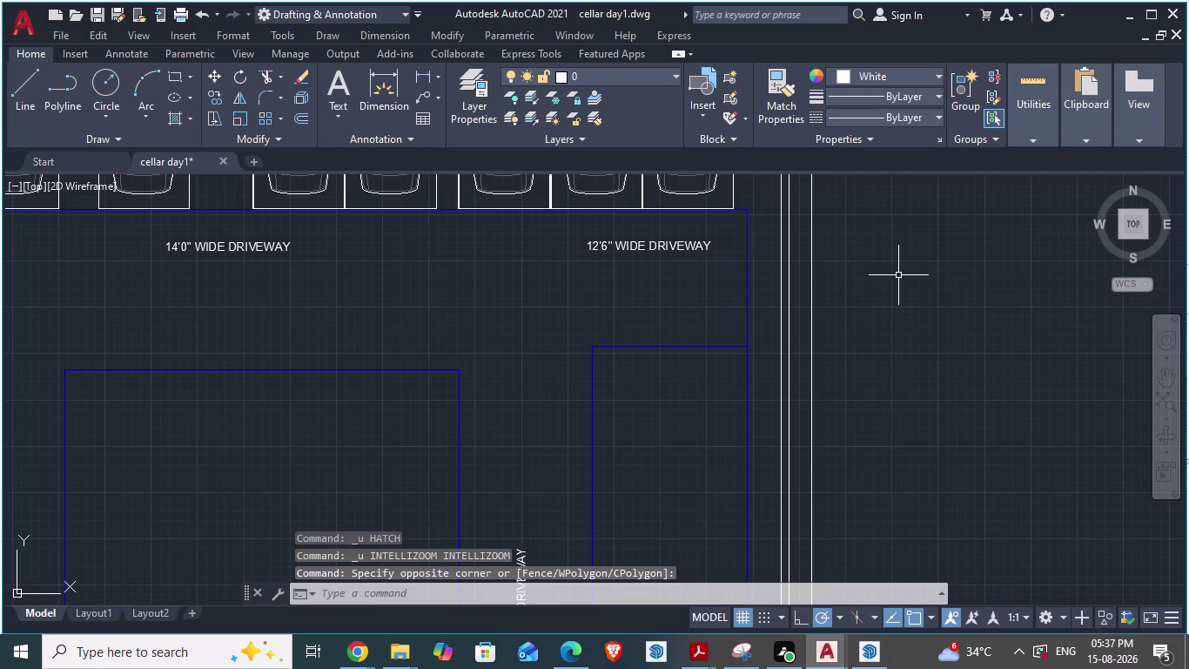
scroll(down, 3)
scroll(up, 3)
click(328, 414)
scroll(down, 3)
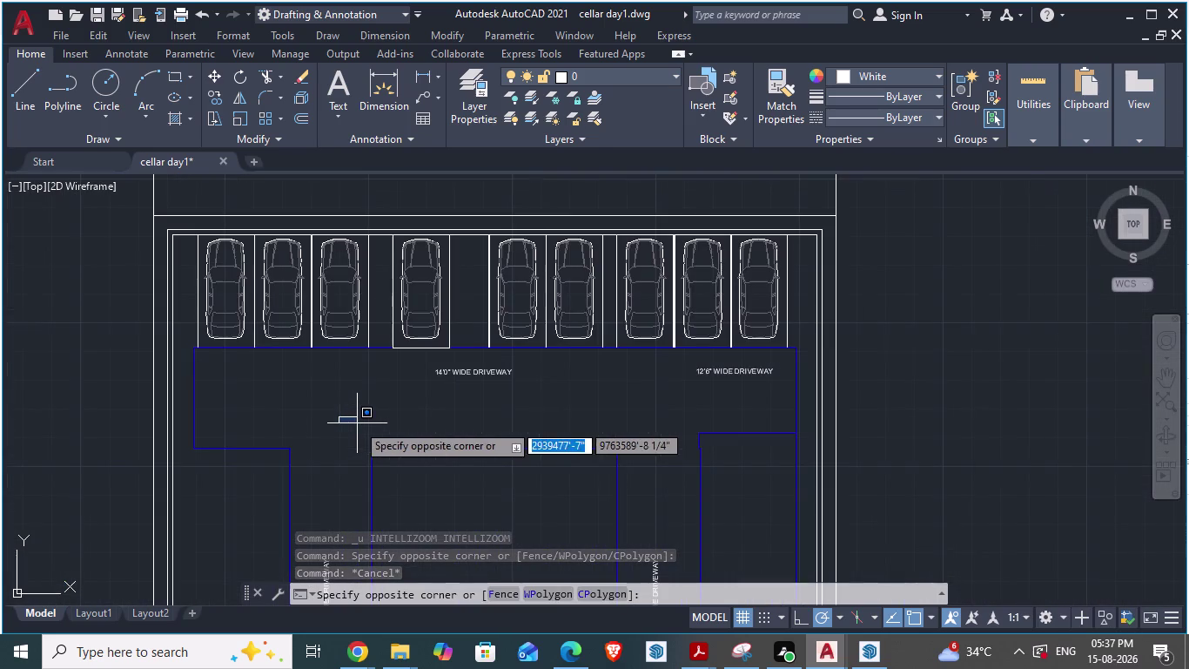
click(502, 390)
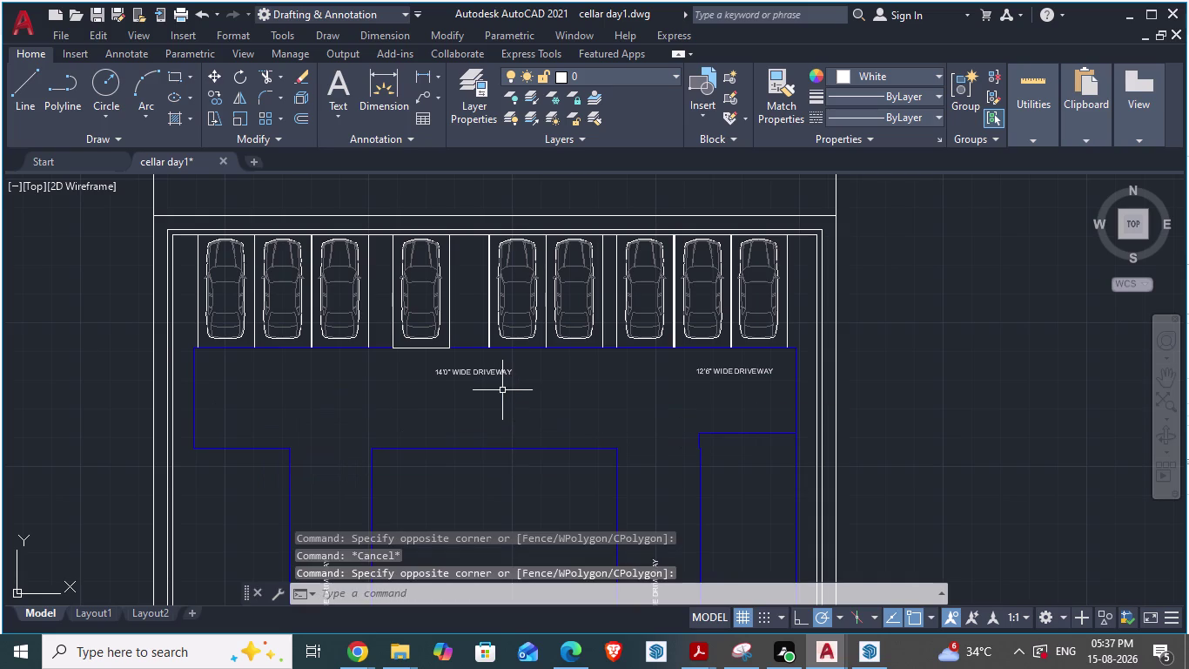
scroll(down, 3)
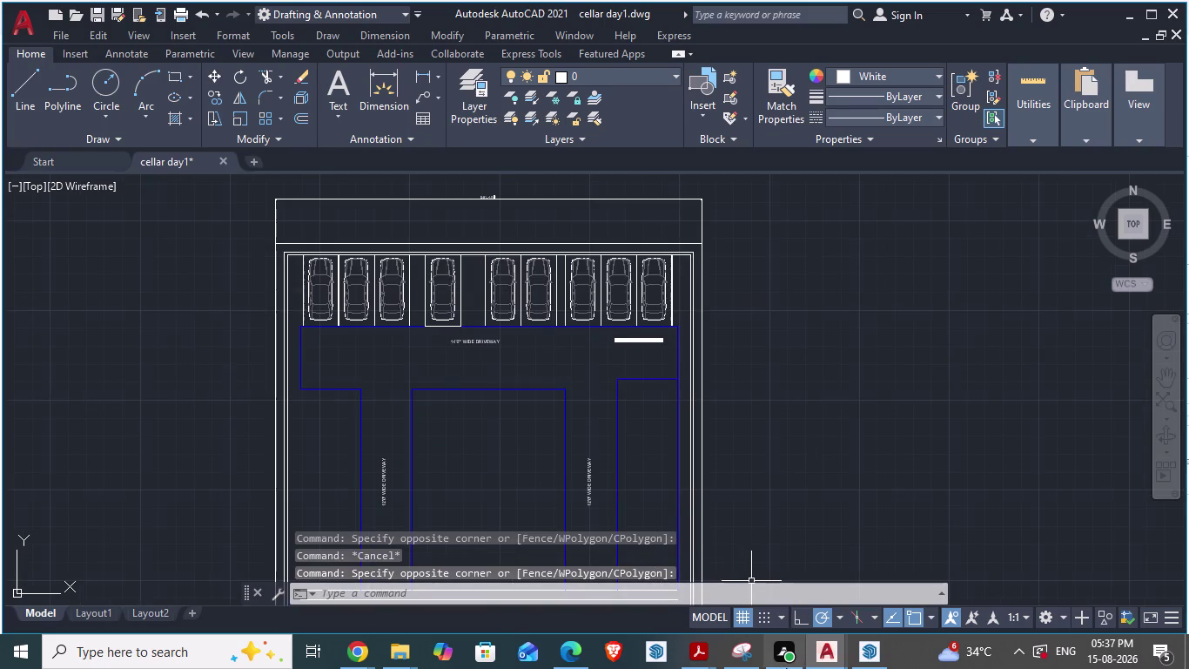